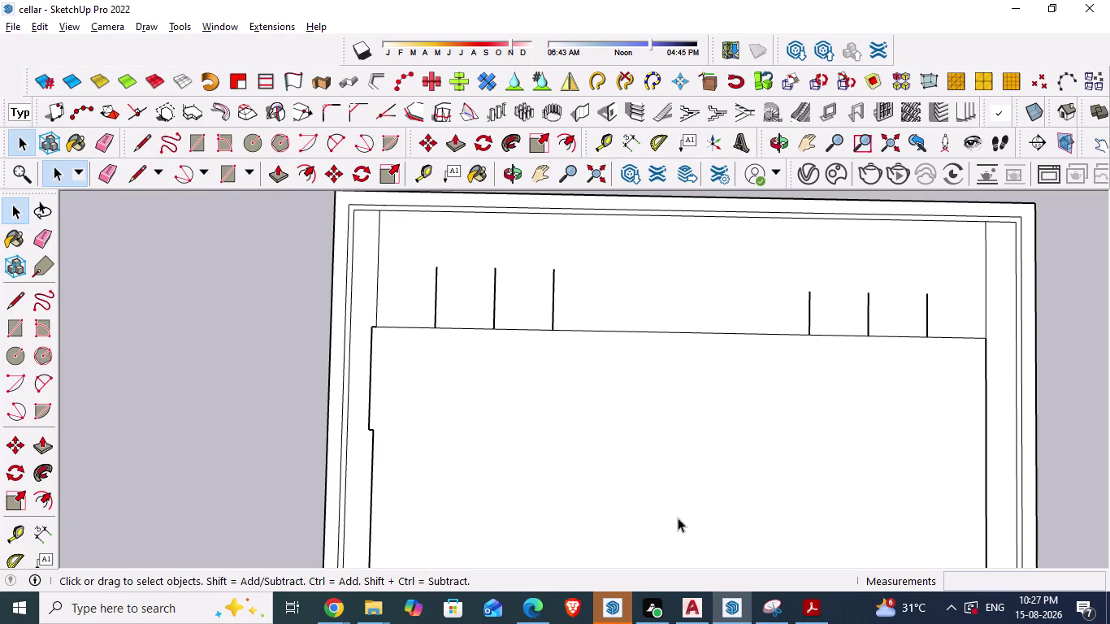
Switch to the AutoCAD window and zoom in on the parking plan.
key(alt+Tab)
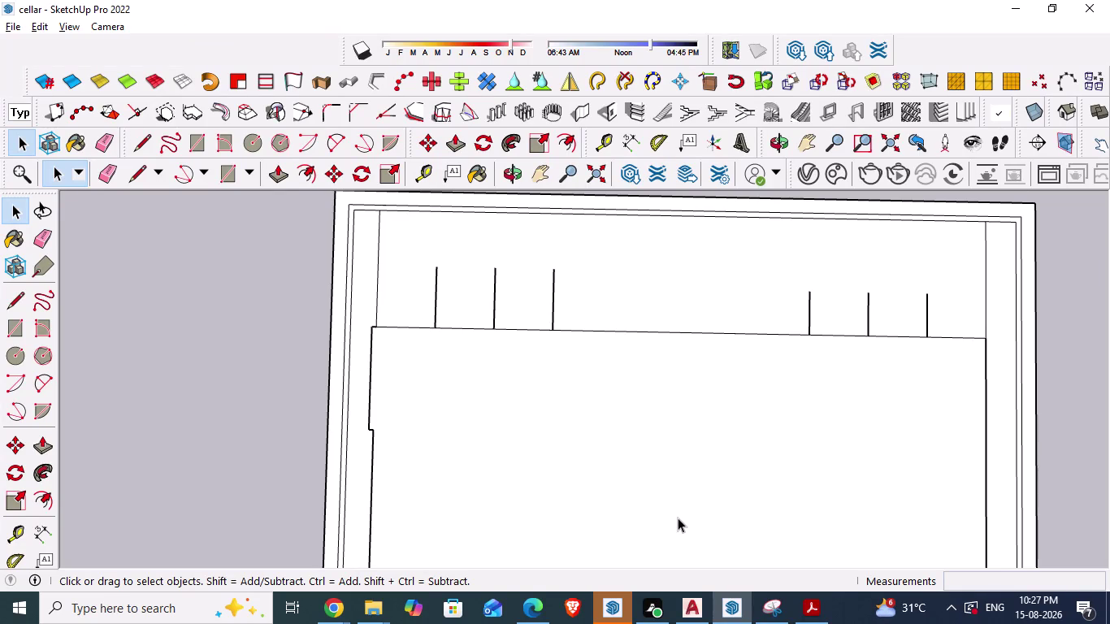
scroll(up, 3)
scroll(up, 3)
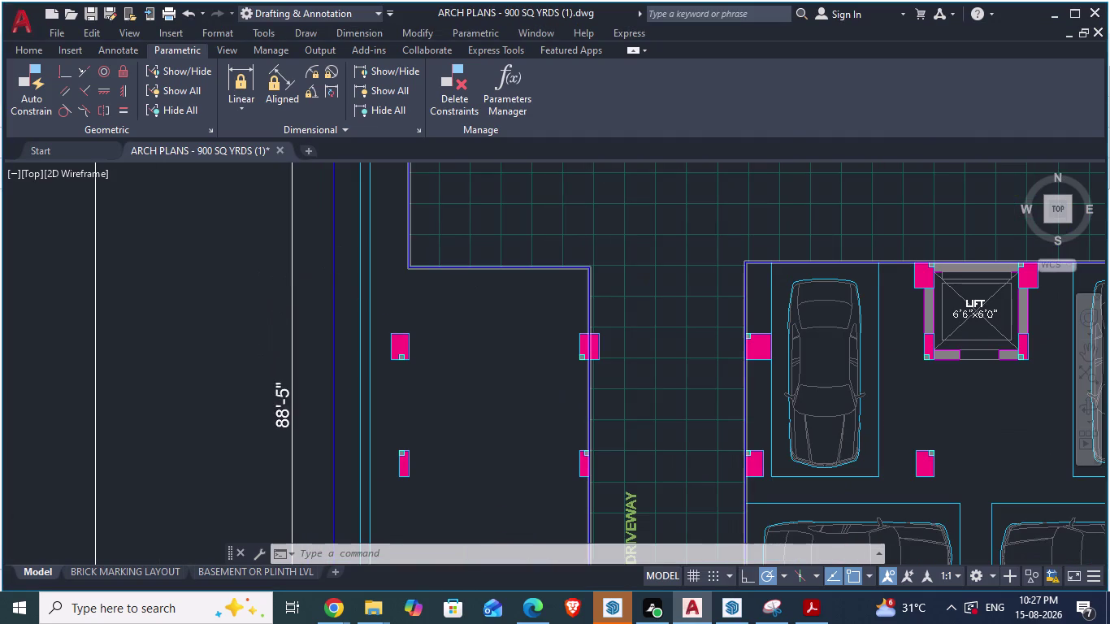
Measure the short horizontal wall edge from the inner wall corner with DA, then return to SketchUp.
text(da)
key(Return)
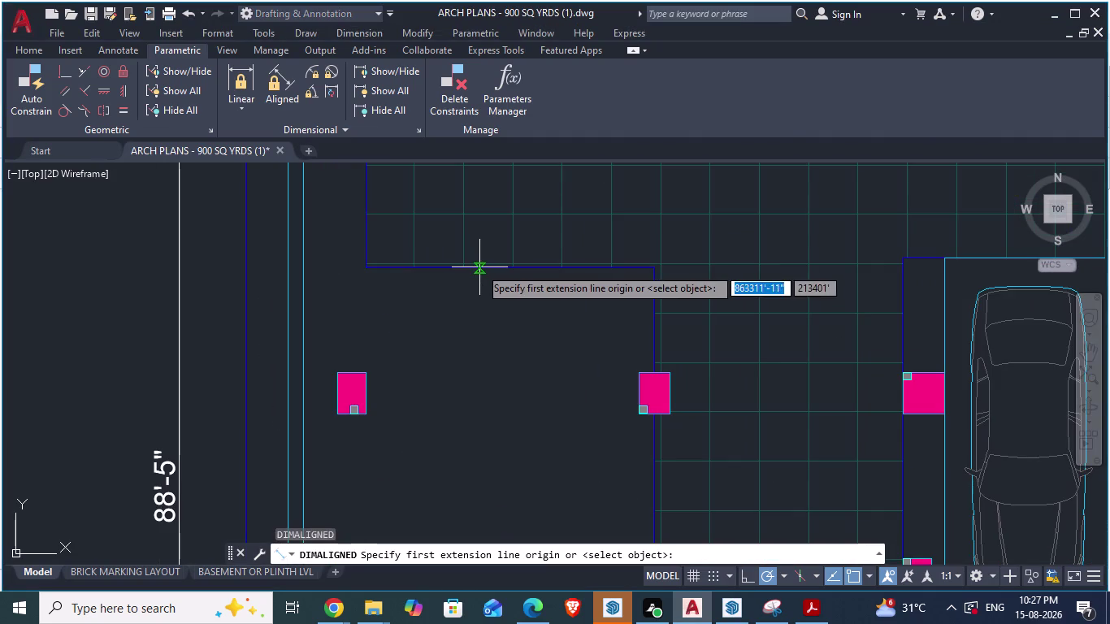
click(370, 271)
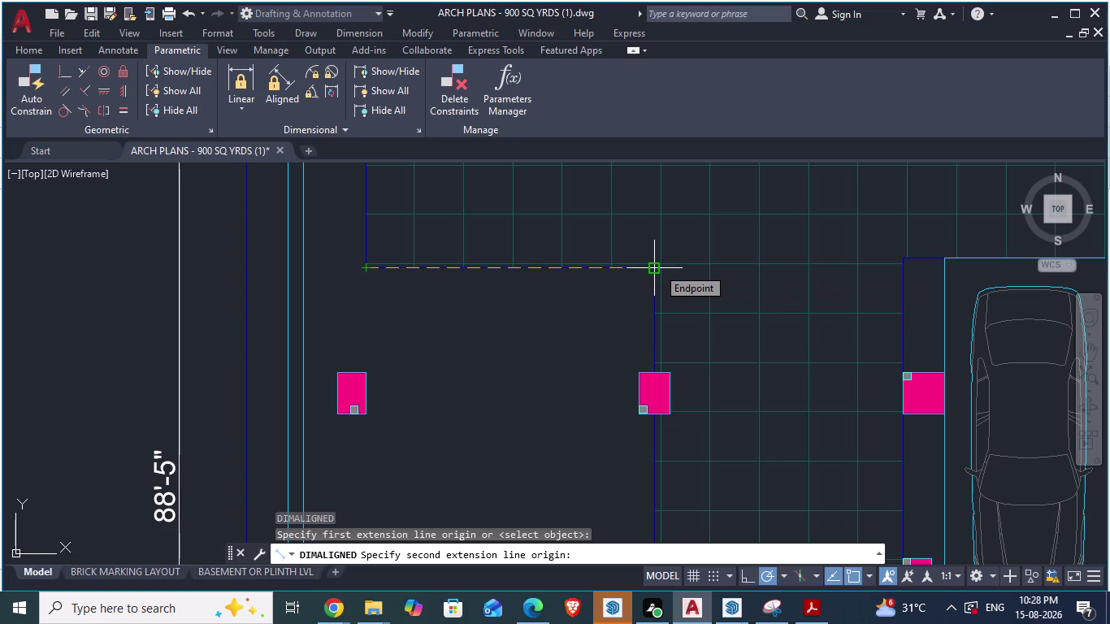
key(alt+Tab)
scroll(up, 3)
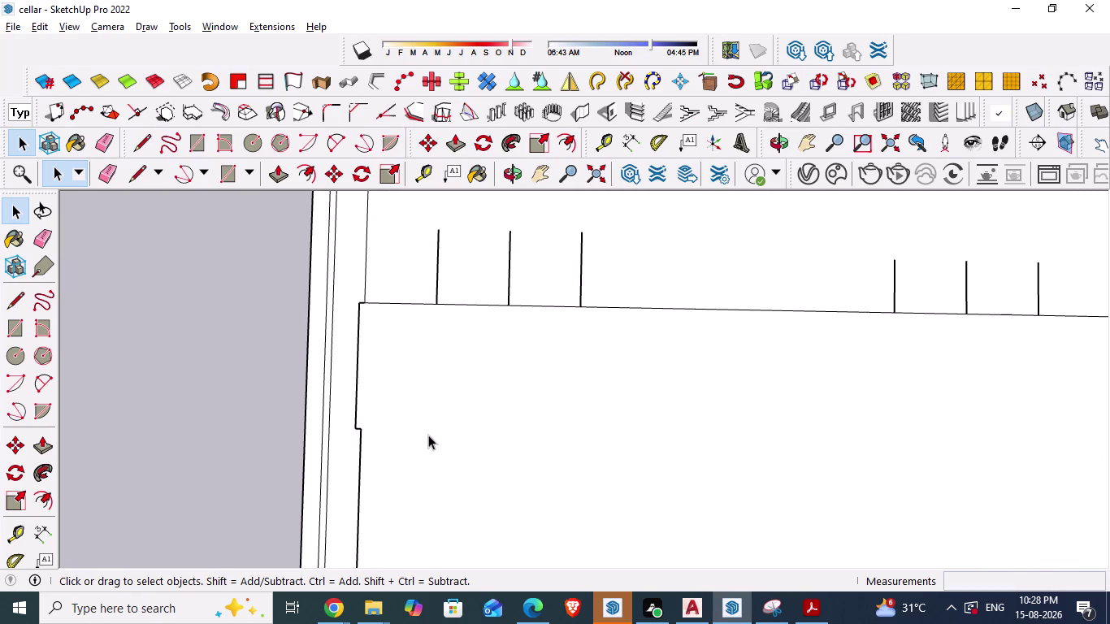
Draw a 13'11.5" inner wall line starting at the left notch corner.
key(l)
key(Return)
scroll(up, 3)
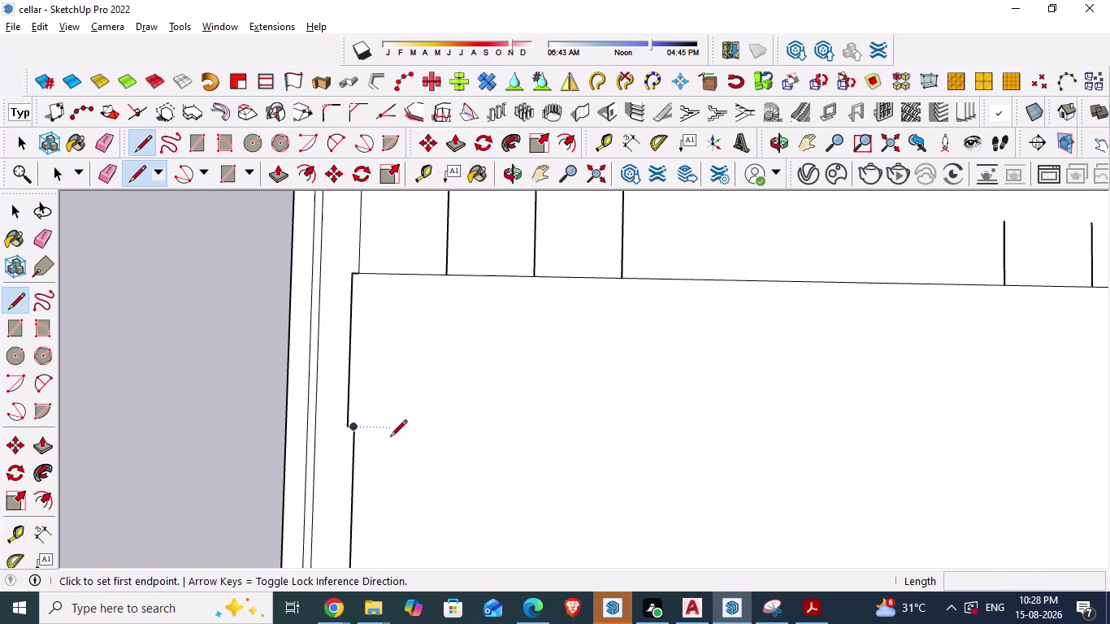
scroll(up, 3)
scroll(up, 3)
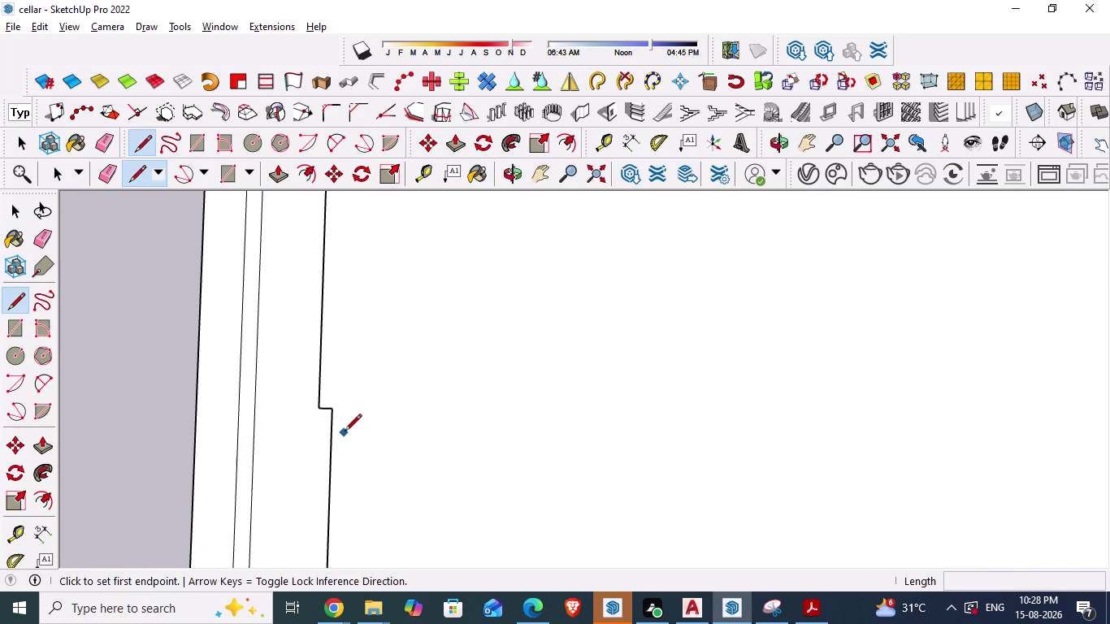
key(Escape)
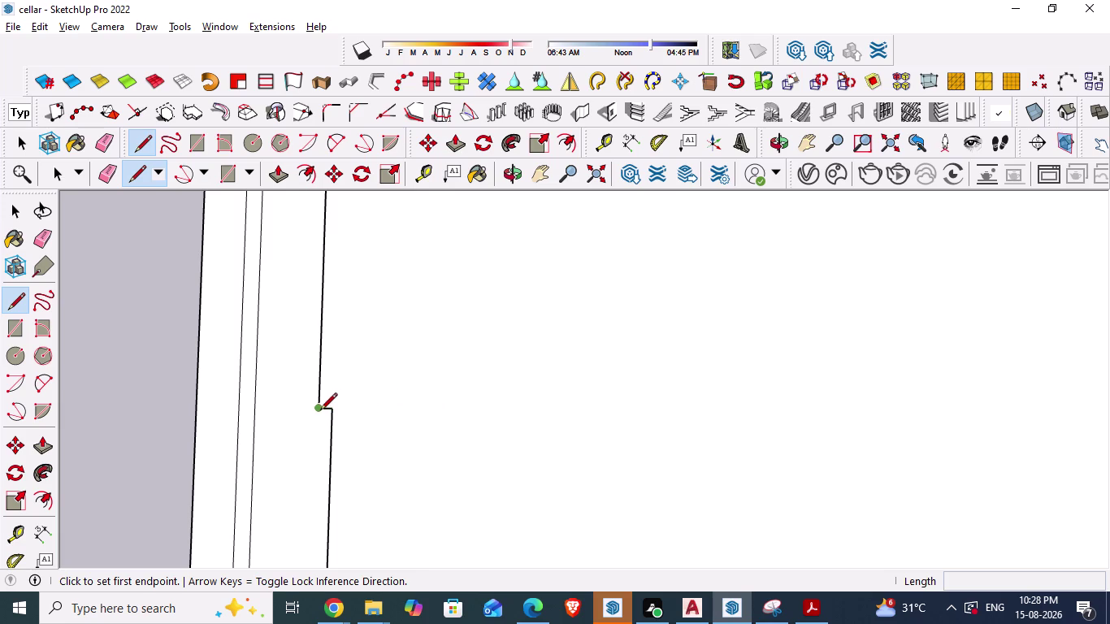
click(320, 411)
text(1)
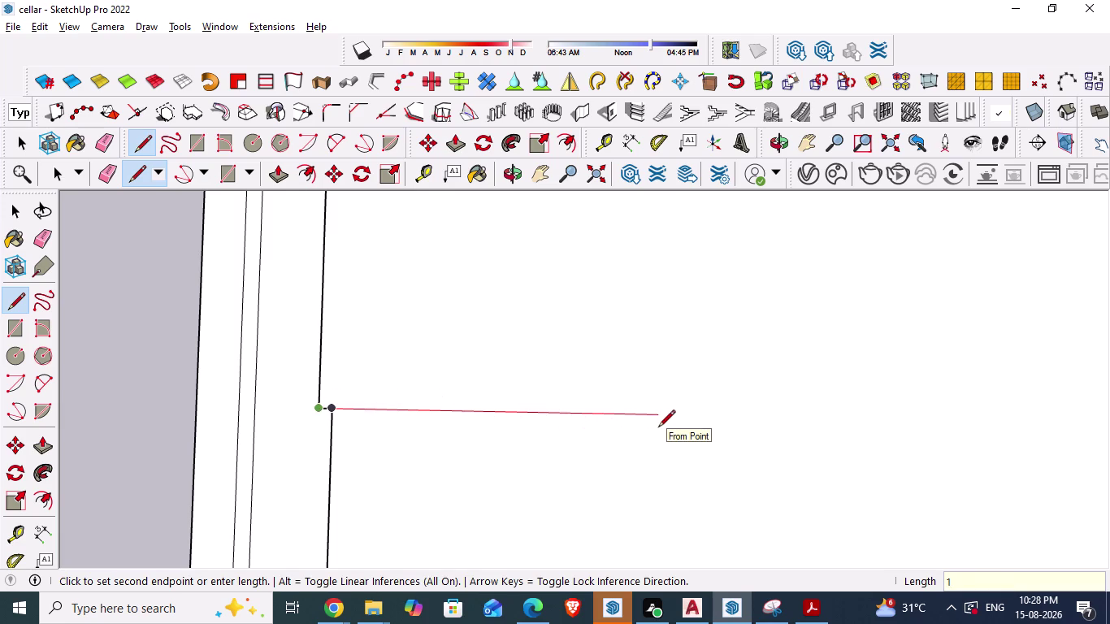
text(3')
text(11)
text(.5")
key(Return)
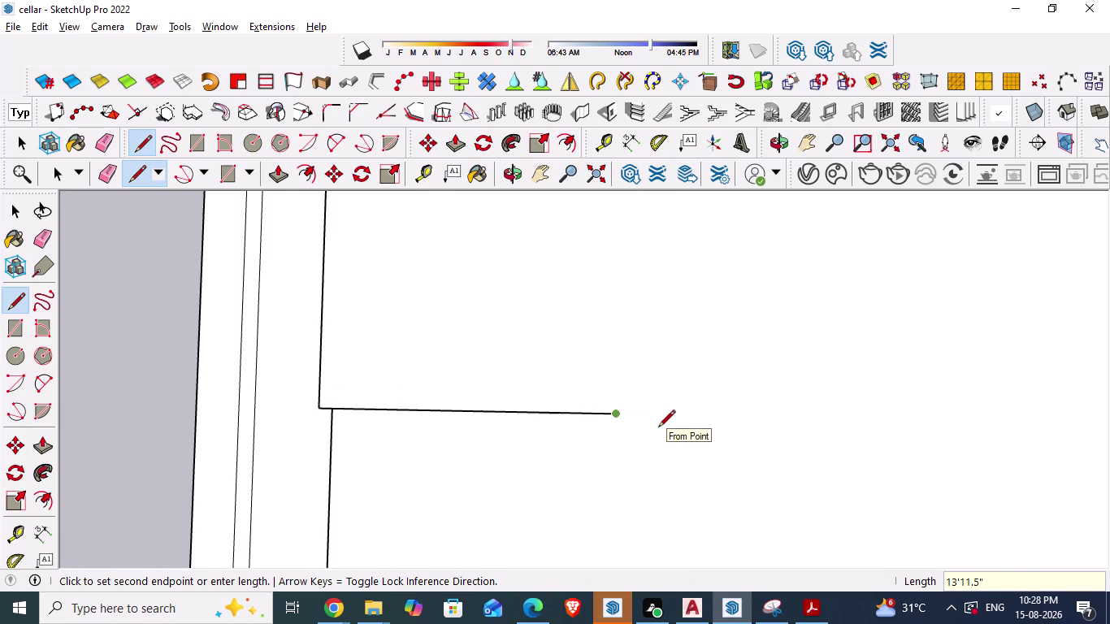
Continue the wall with a 52' line downward, then switch to AutoCAD.
scroll(down, 3)
scroll(down, 3)
scroll(down, 3)
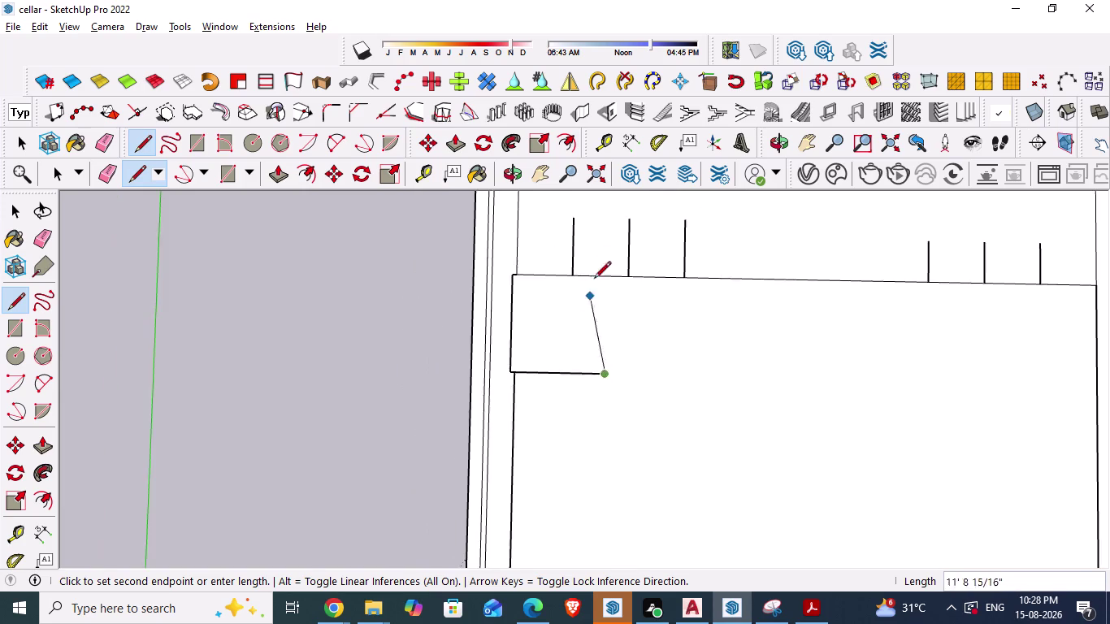
scroll(down, 3)
scroll(up, 3)
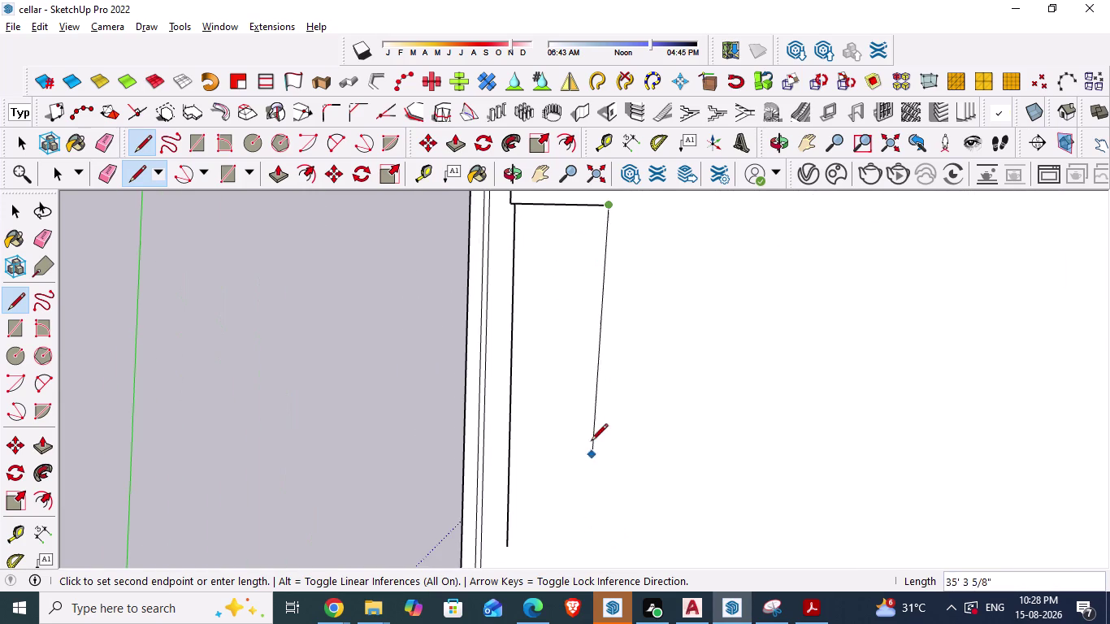
scroll(down, 3)
click(594, 539)
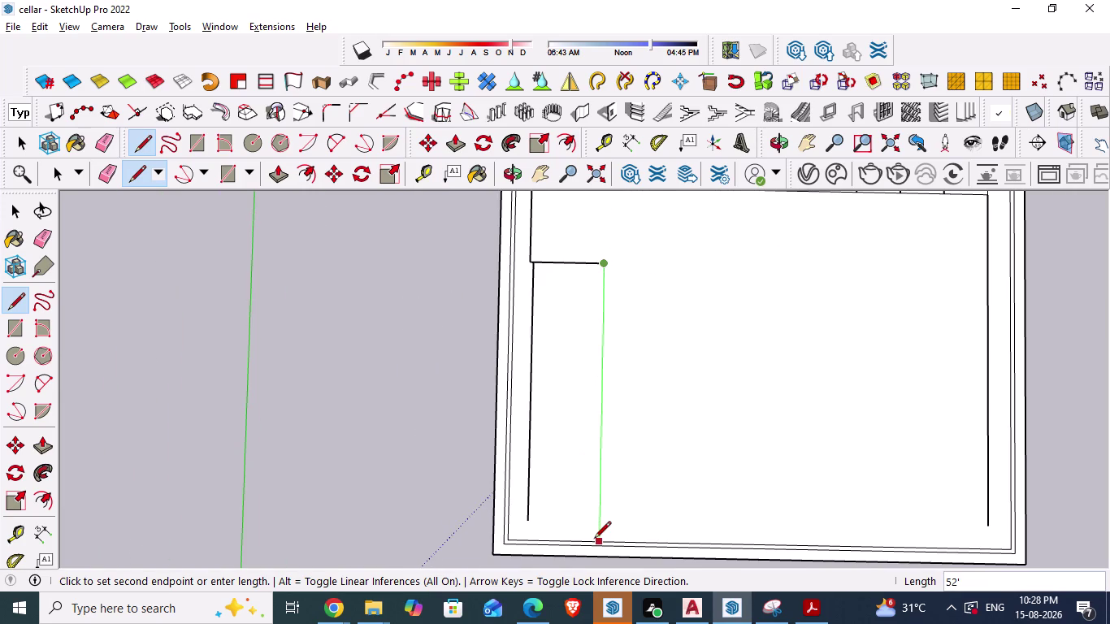
key(Escape)
scroll(down, 3)
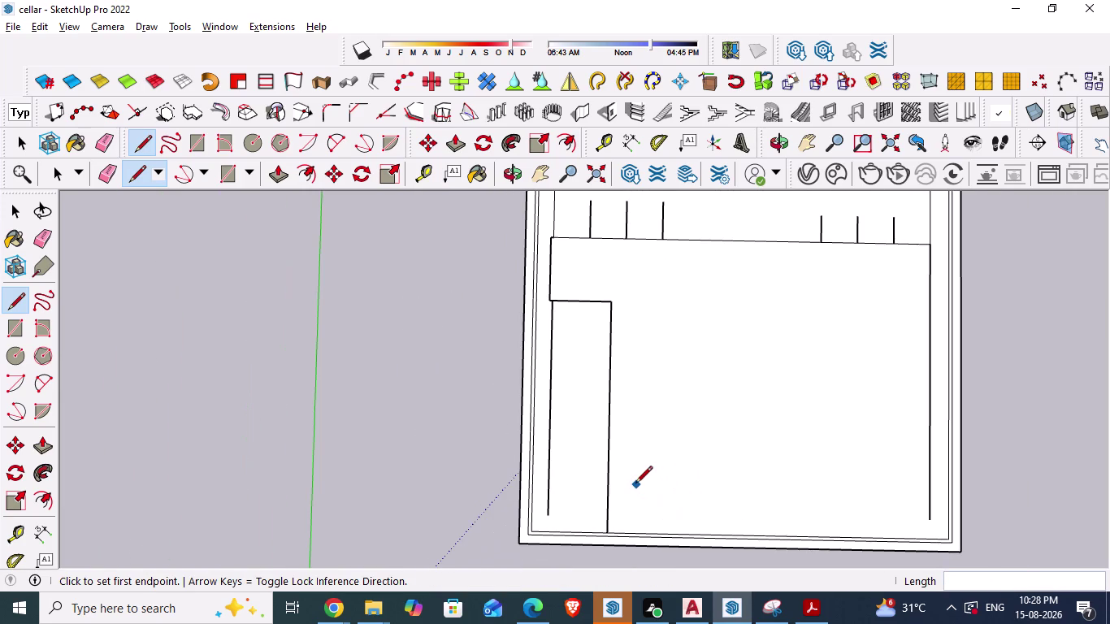
key(alt+Tab)
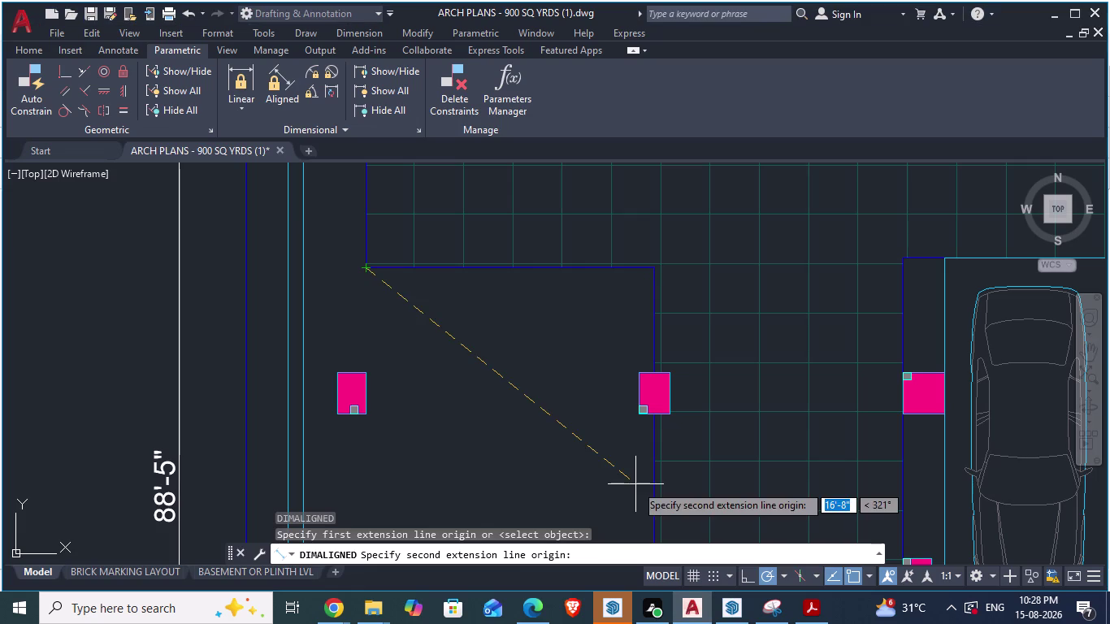
Measure the 12'-0" gap between the left and right wall lines, then return to SketchUp.
scroll(down, 3)
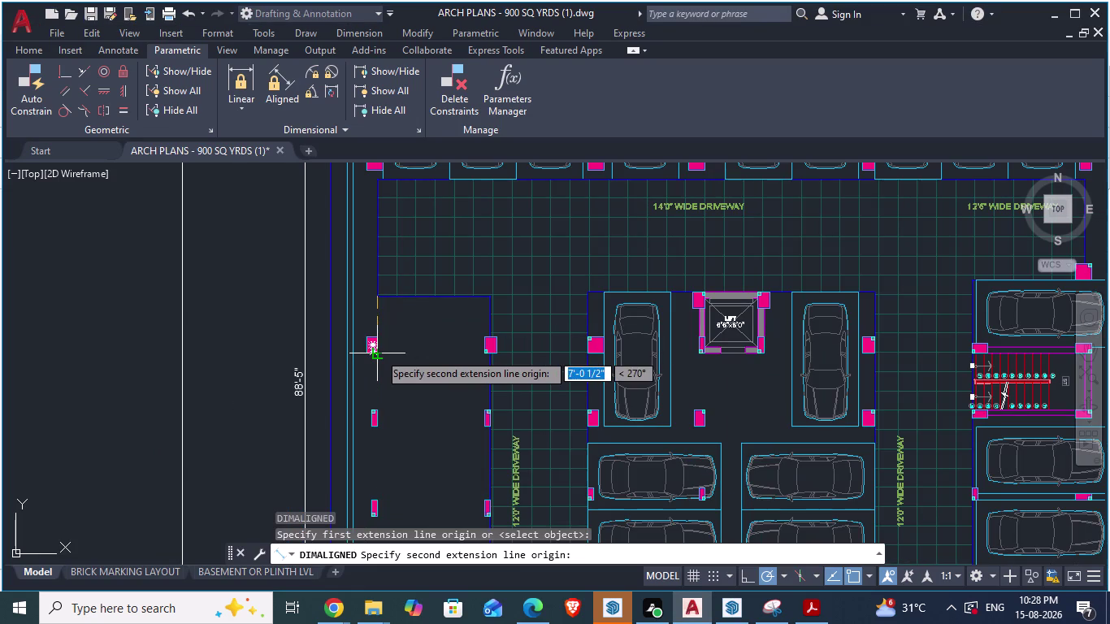
key(Escape)
scroll(up, 3)
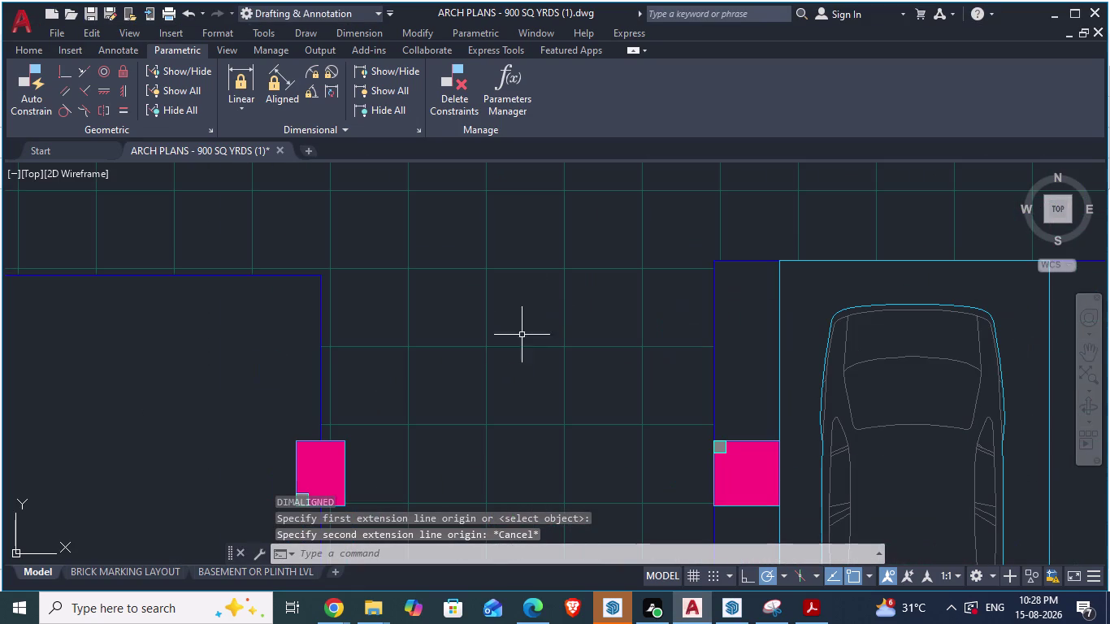
text(da)
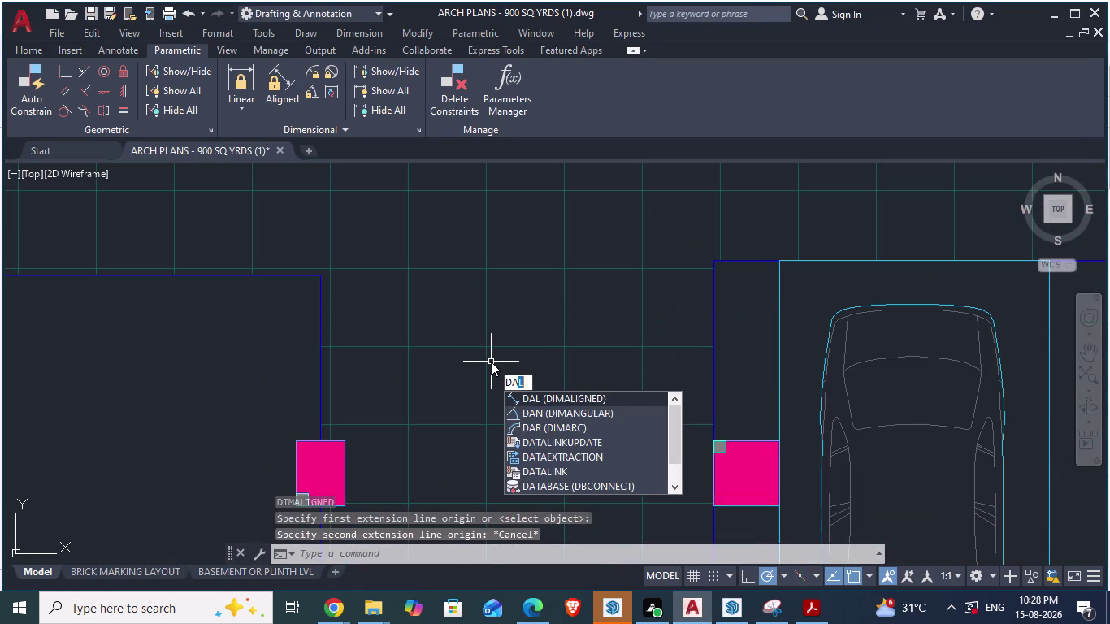
key(Return)
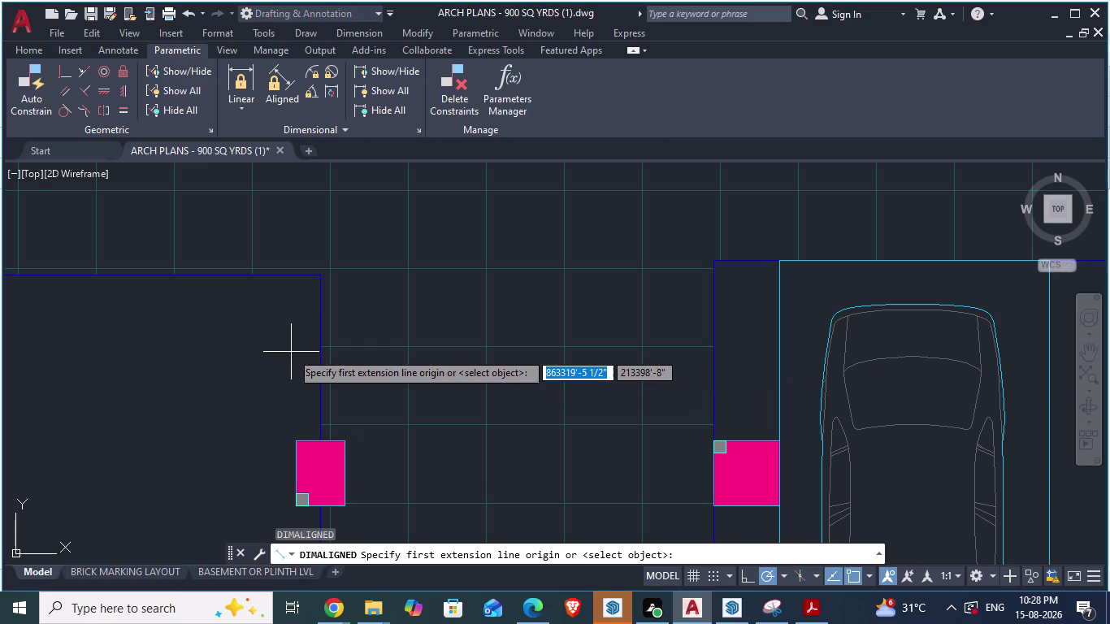
click(318, 362)
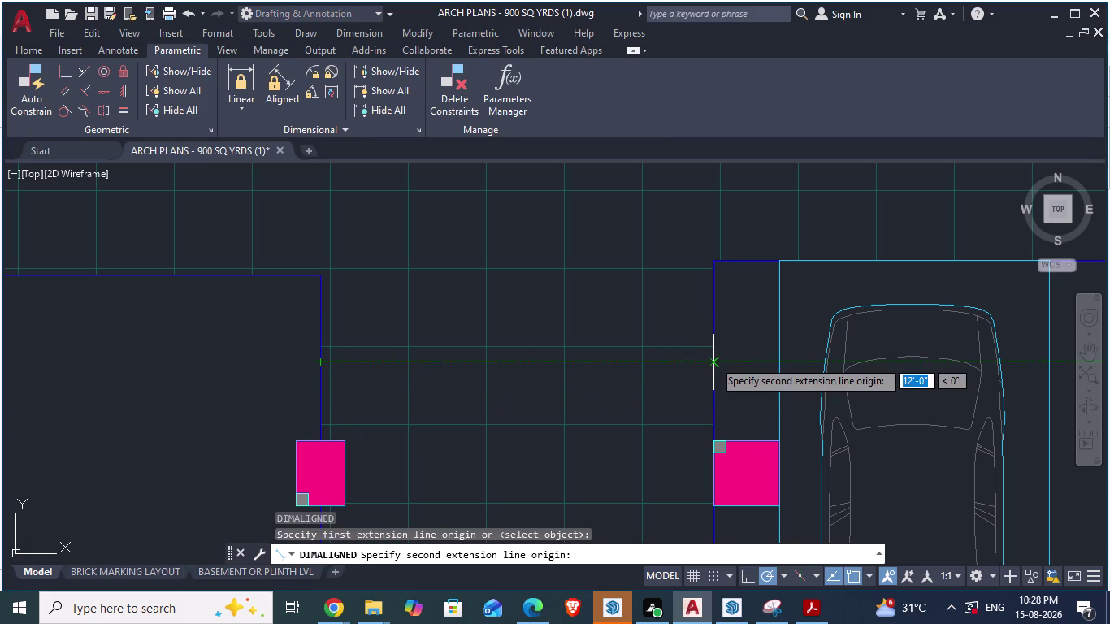
key(alt+Tab)
scroll(down, 3)
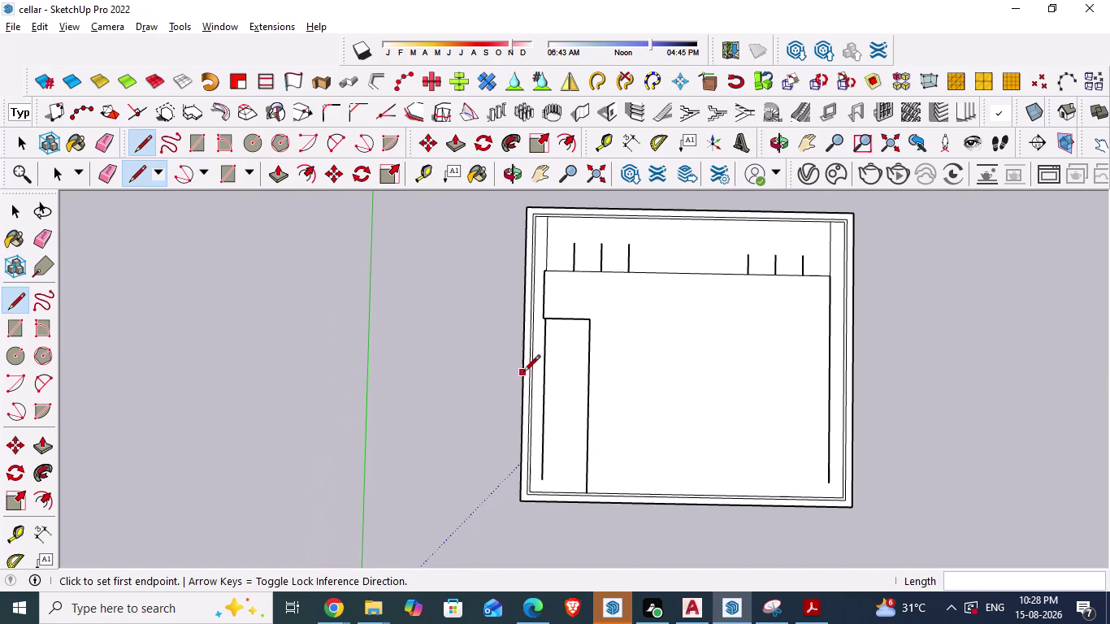
Place a vertical guide 12' from the inner wall line with Tape Measure.
scroll(up, 3)
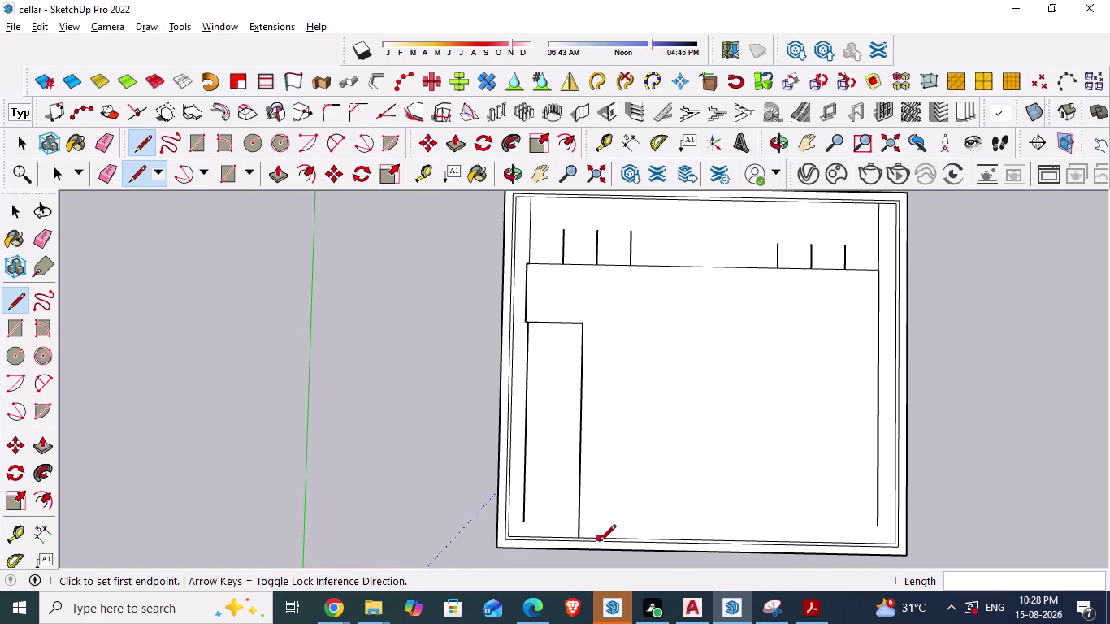
scroll(up, 3)
scroll(down, 3)
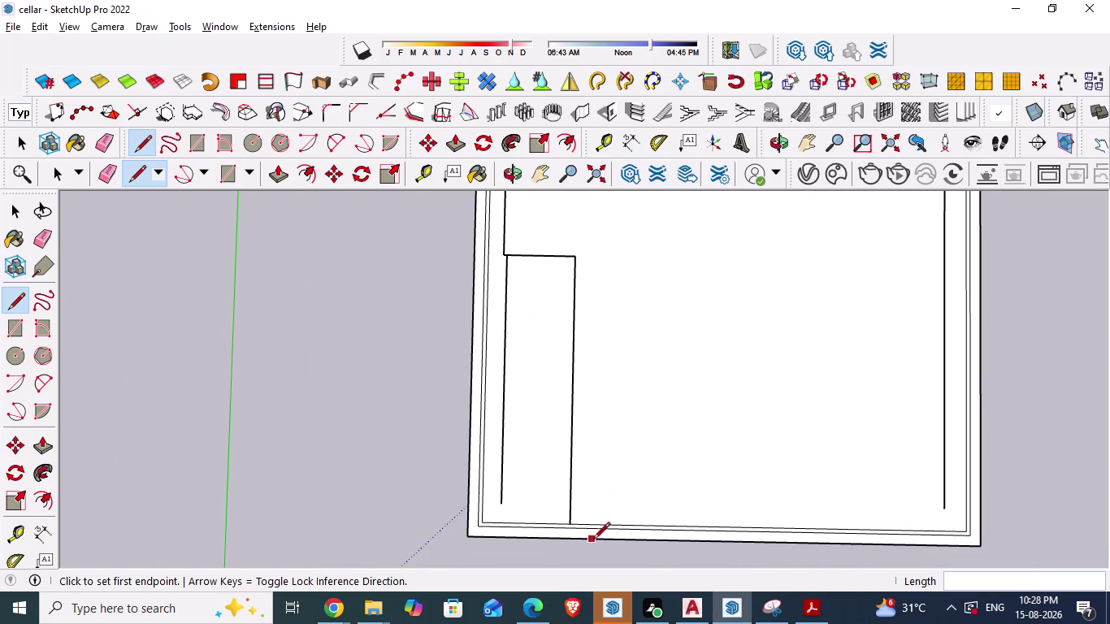
scroll(up, 3)
scroll(up, 3)
key(Escape)
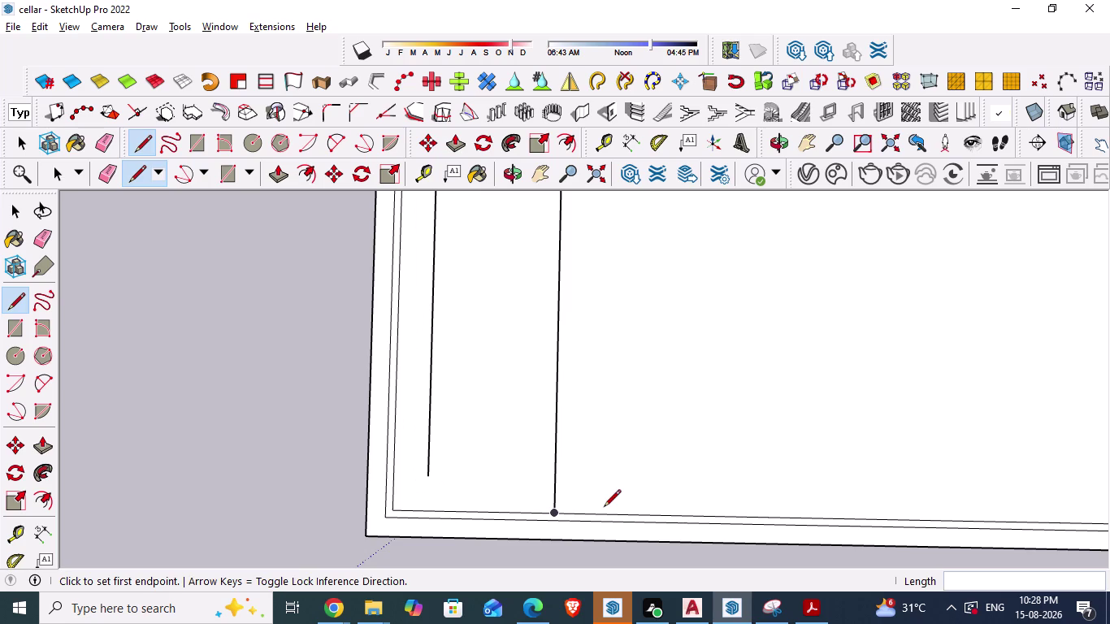
key(t)
click(556, 396)
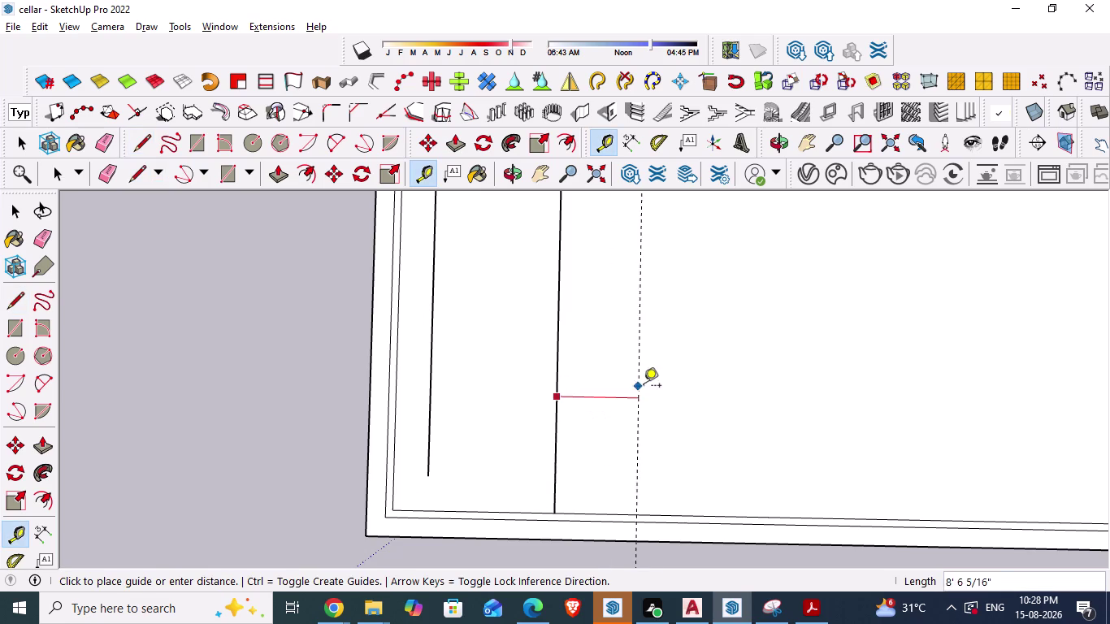
text(12')
key(Return)
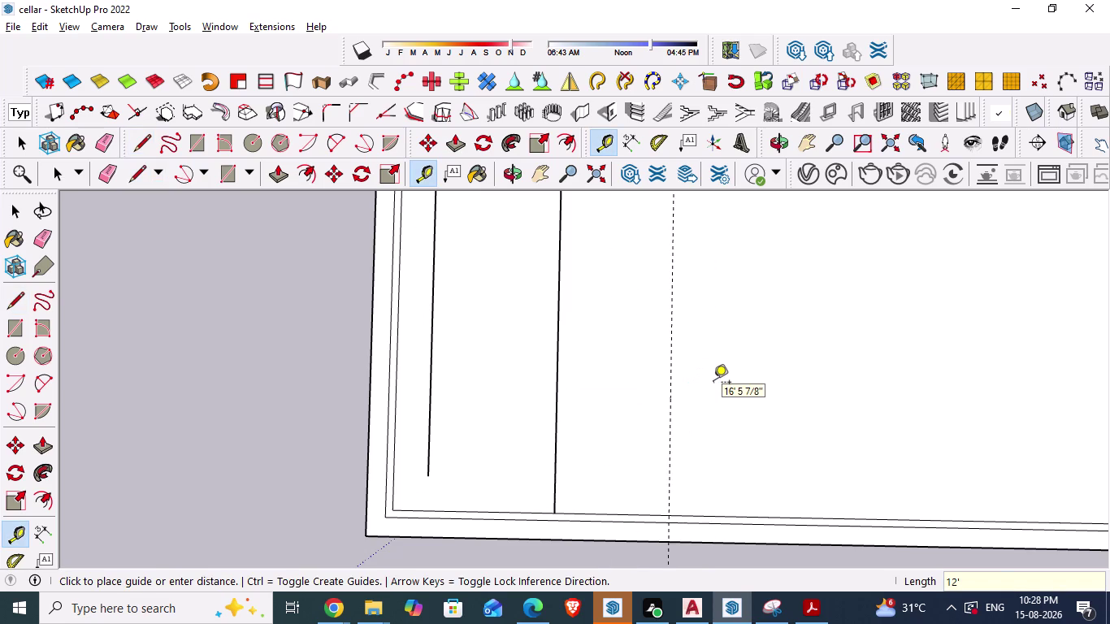
scroll(down, 3)
scroll(down, 3)
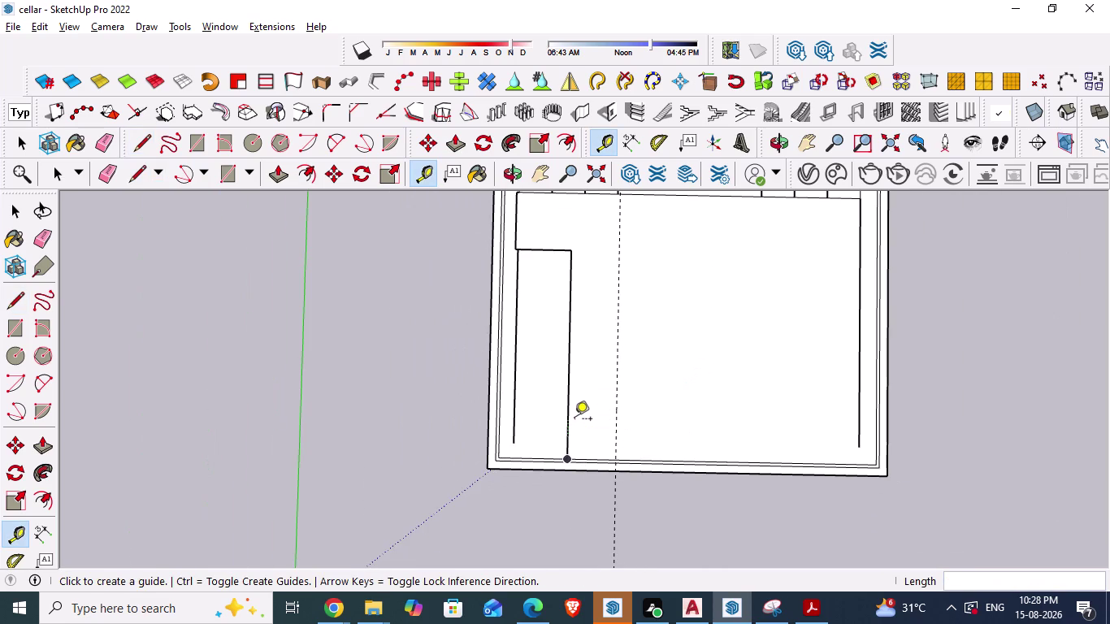
Cancel the unfinished AutoCAD measurement and return to the SketchUp model.
key(alt+Tab)
scroll(down, 3)
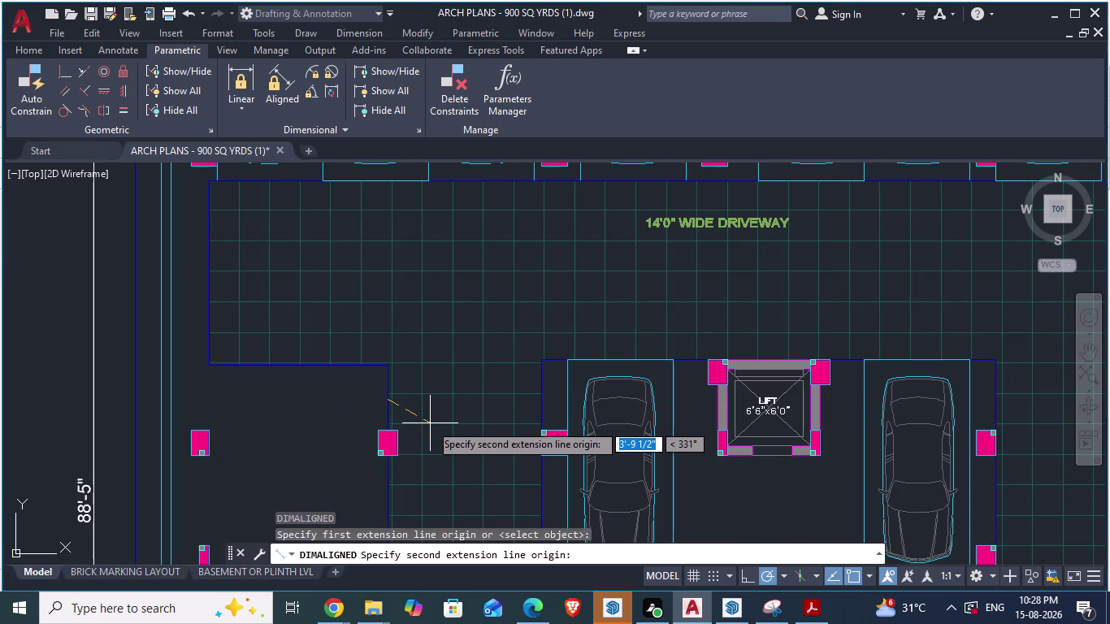
key(Escape)
scroll(down, 3)
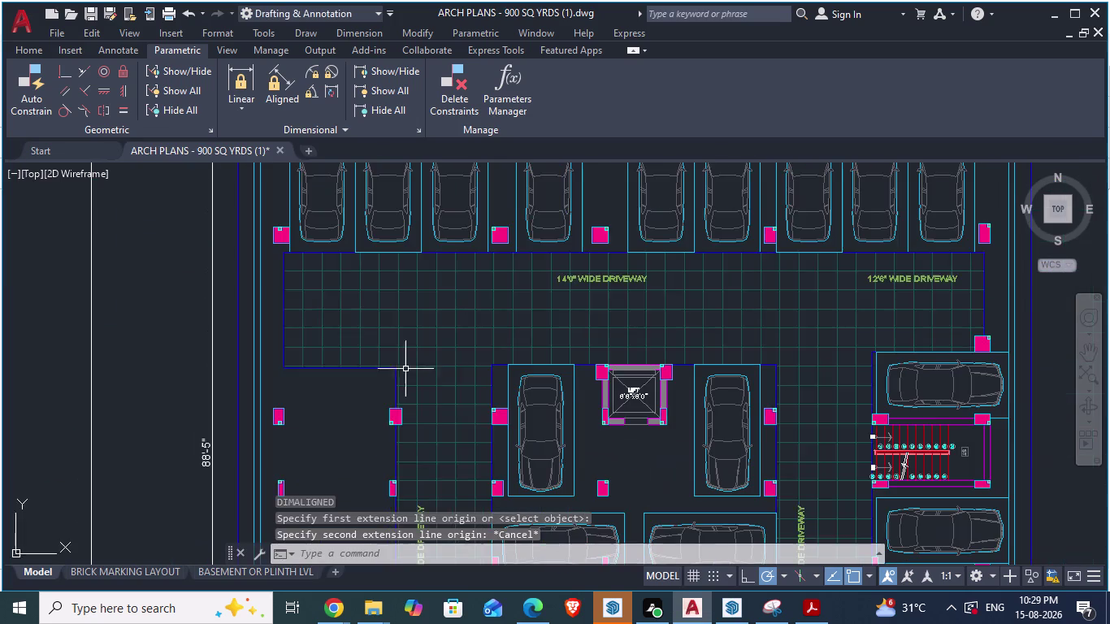
scroll(down, 3)
key(alt+Tab)
scroll(down, 3)
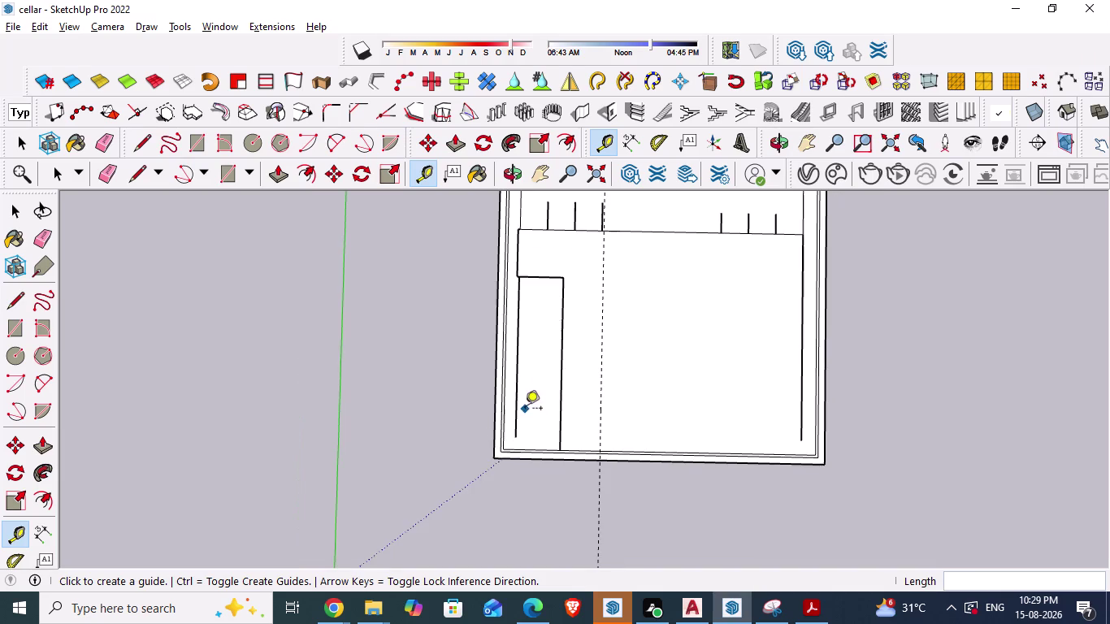
Place a horizontal guide through the inner wall's top corner, then switch to AutoCAD.
scroll(up, 3)
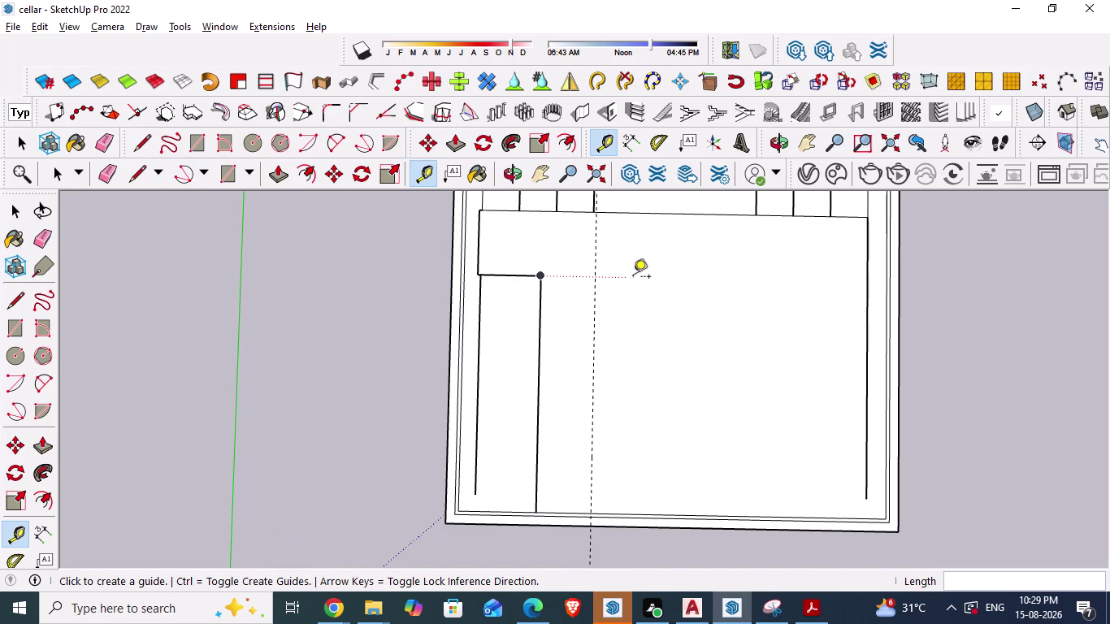
click(872, 278)
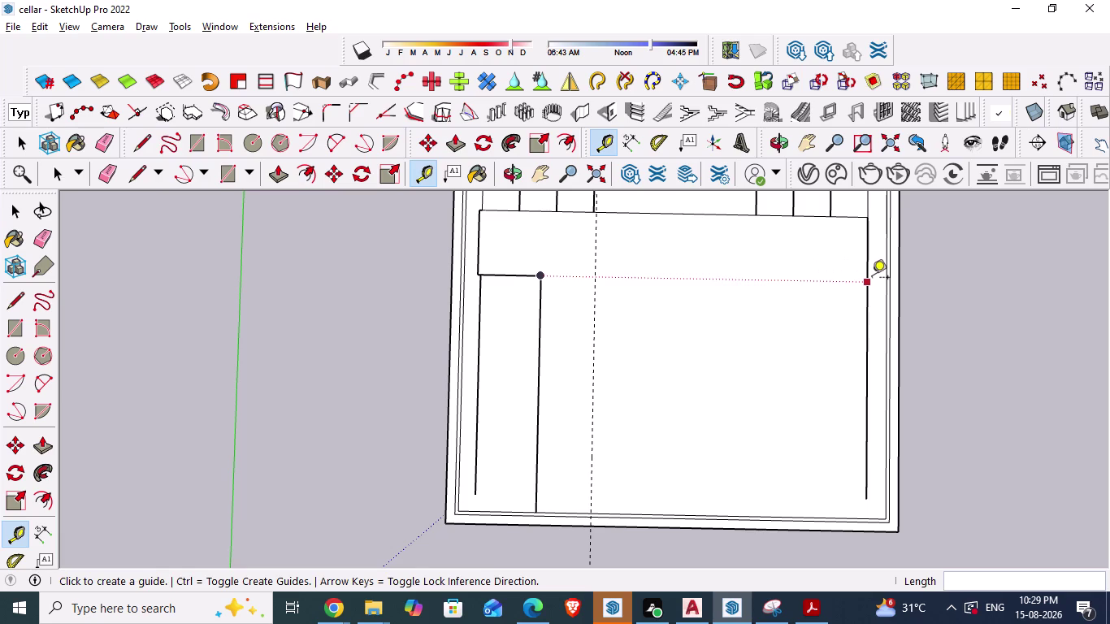
click(541, 283)
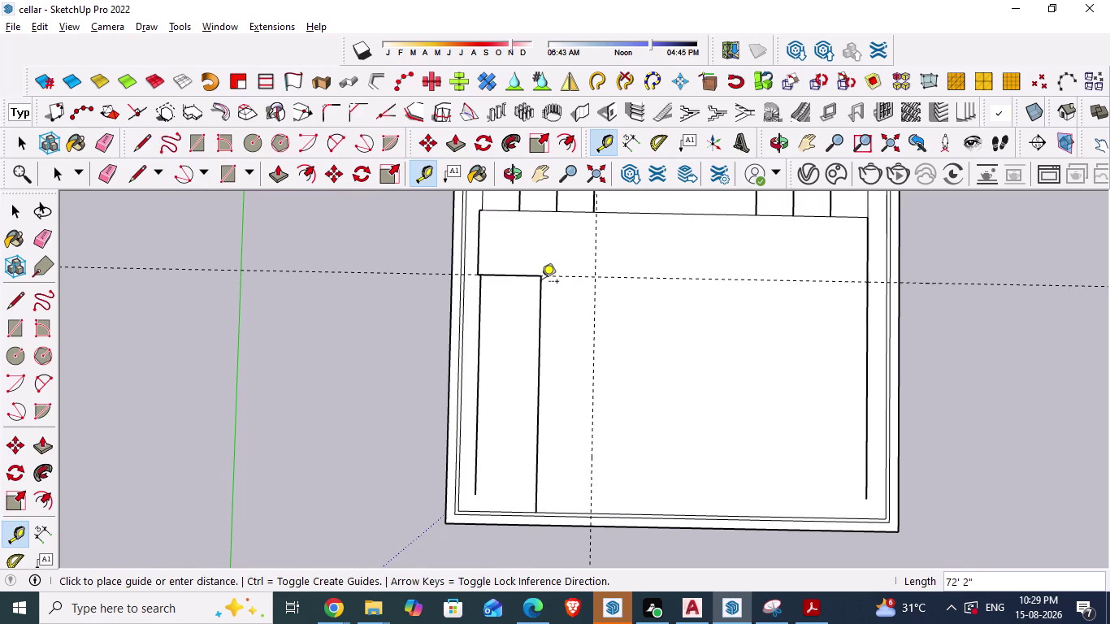
key(Escape)
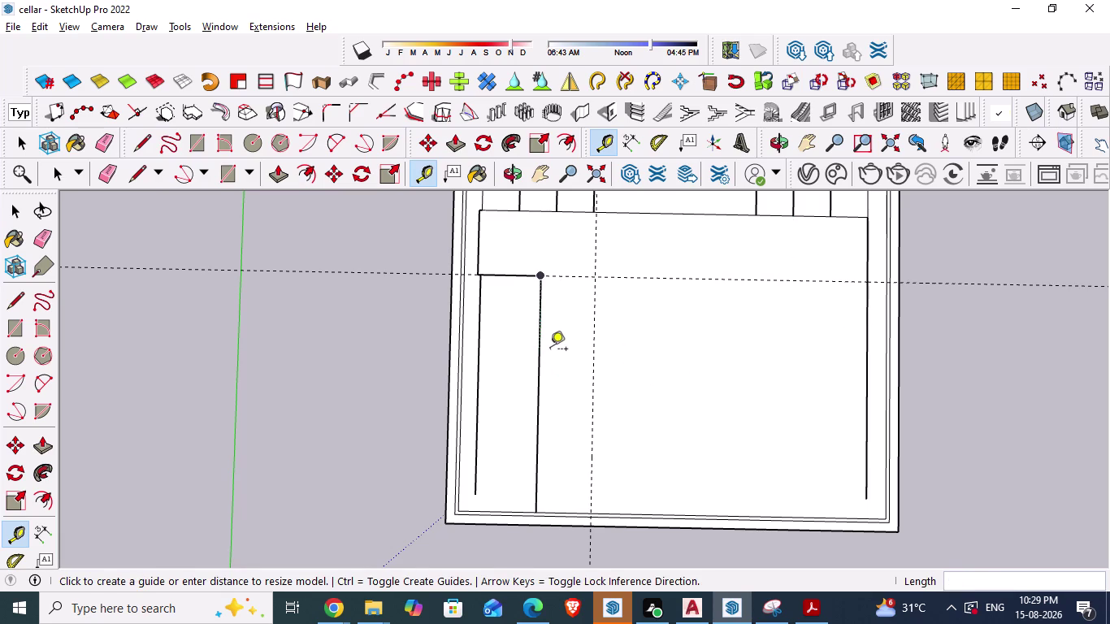
key(alt+Tab)
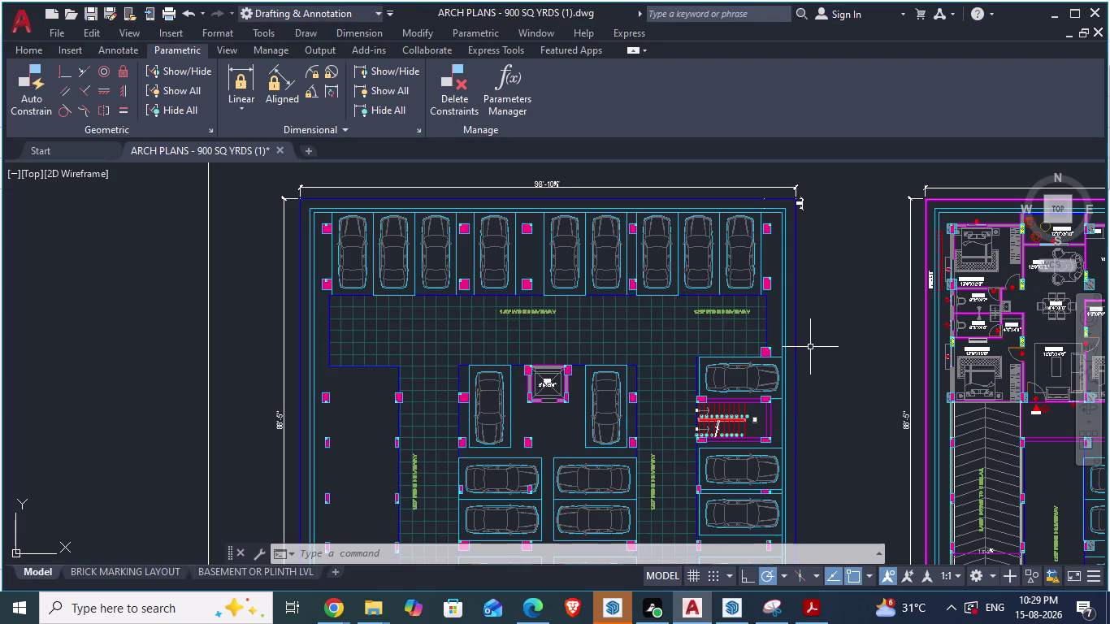
Start a DA aligned measurement at the bay edge beside the lift, then return to SketchUp.
scroll(up, 3)
text(da)
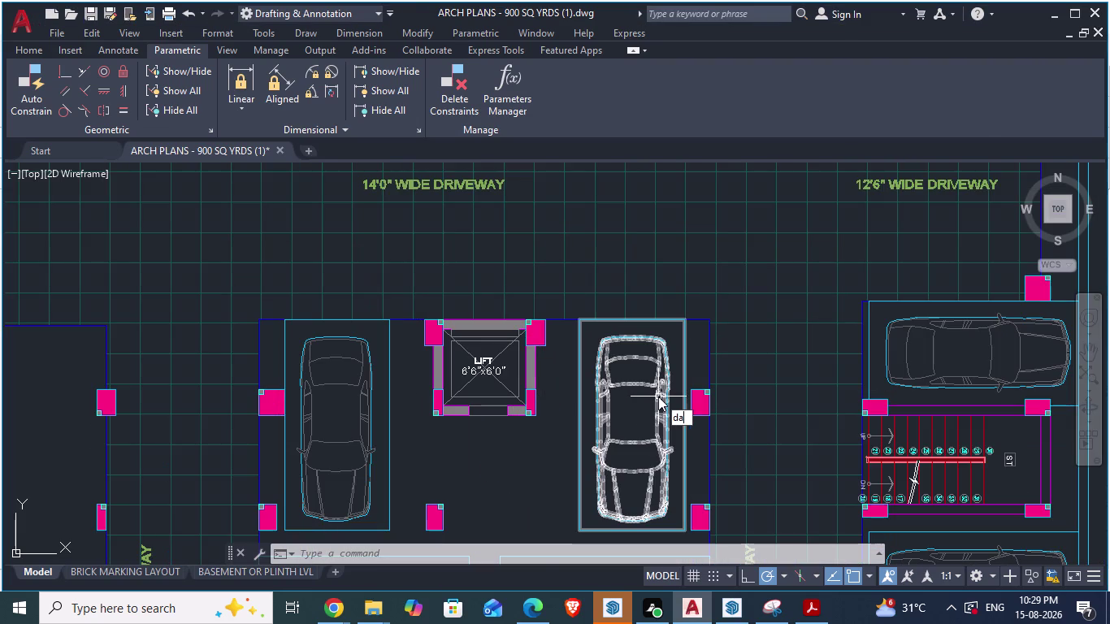
key(Return)
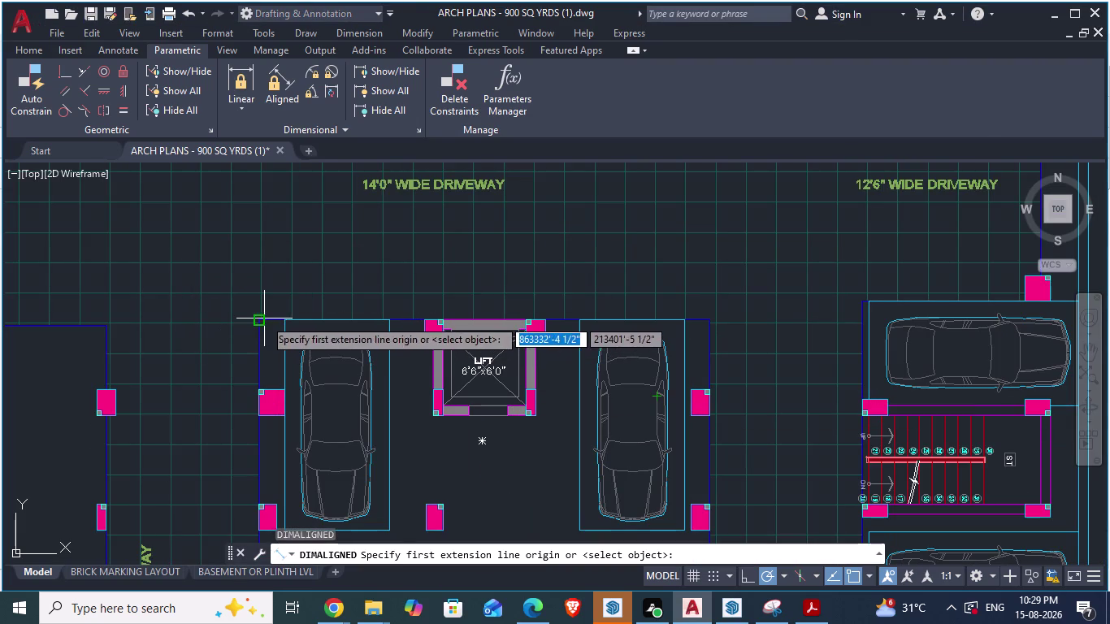
click(264, 319)
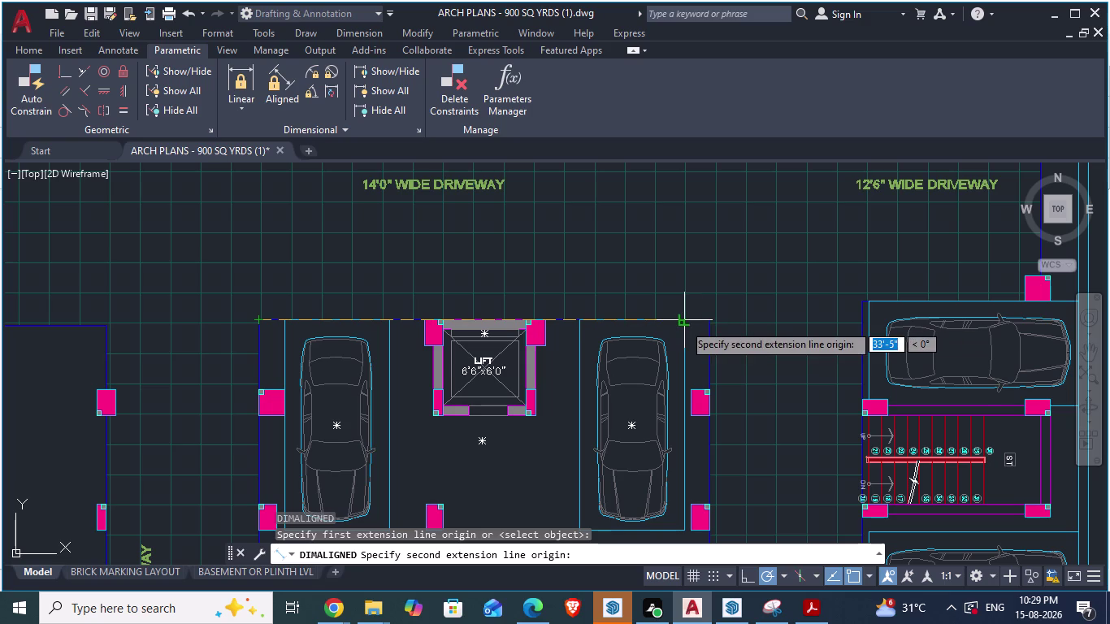
scroll(up, 3)
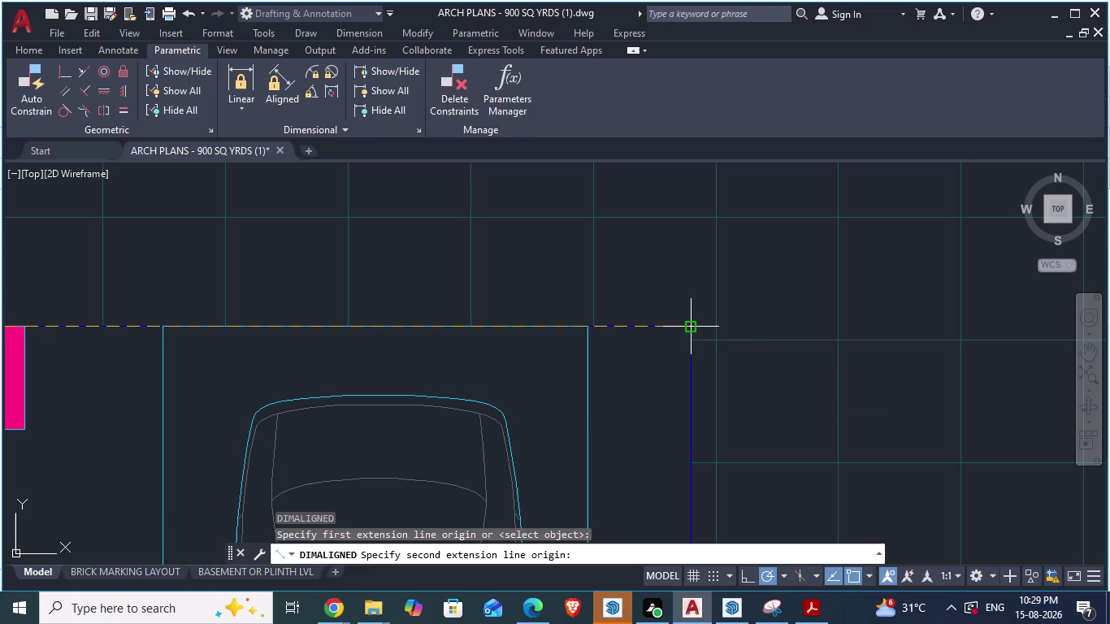
key(alt+Tab)
scroll(up, 3)
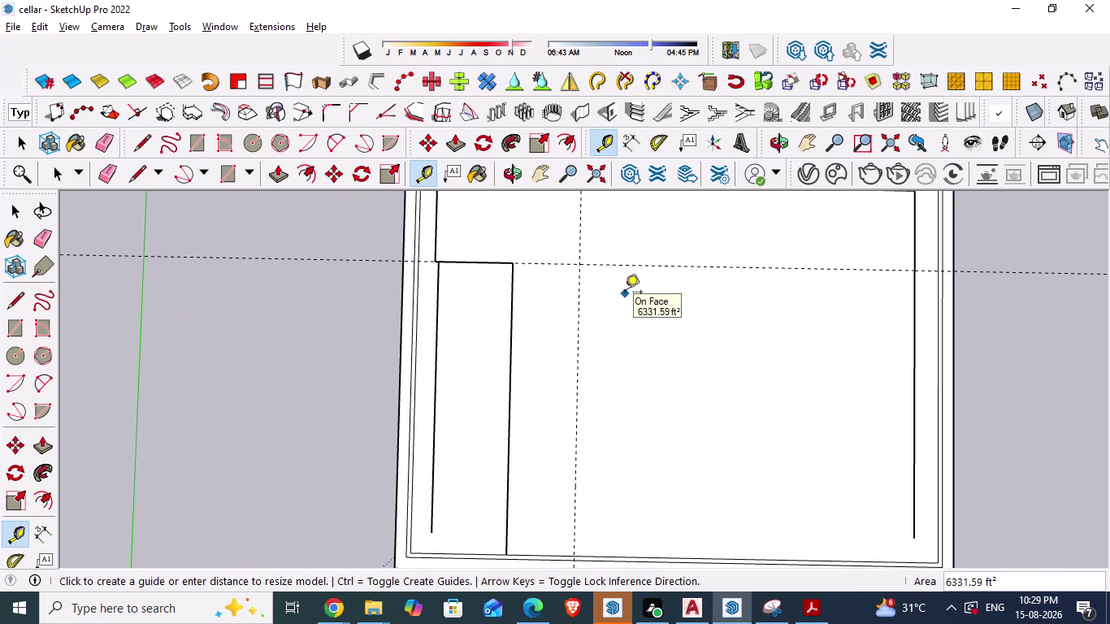
Start a wall line at the guide crossing and check its length in AutoCAD.
key(space)
text(l)
key(Return)
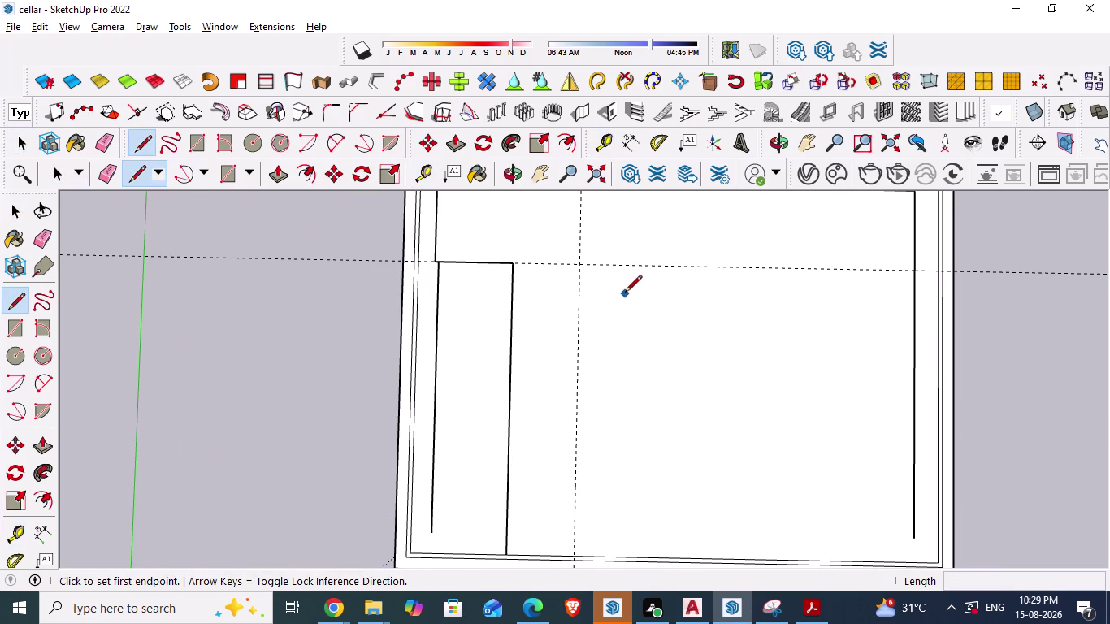
click(582, 264)
text(35)
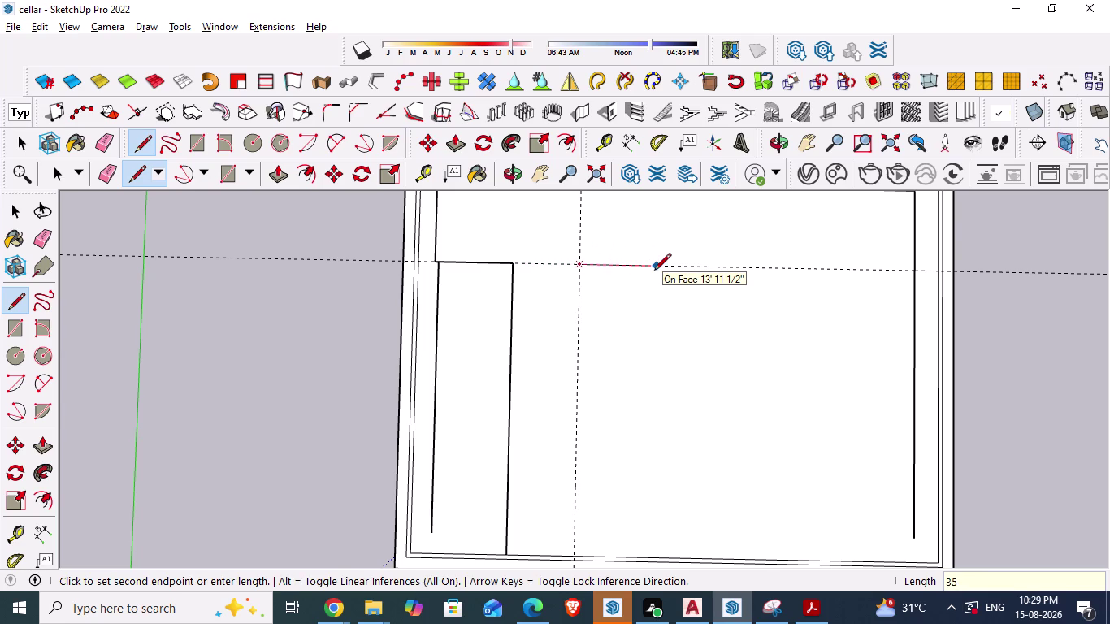
text(')
key(alt+Tab)
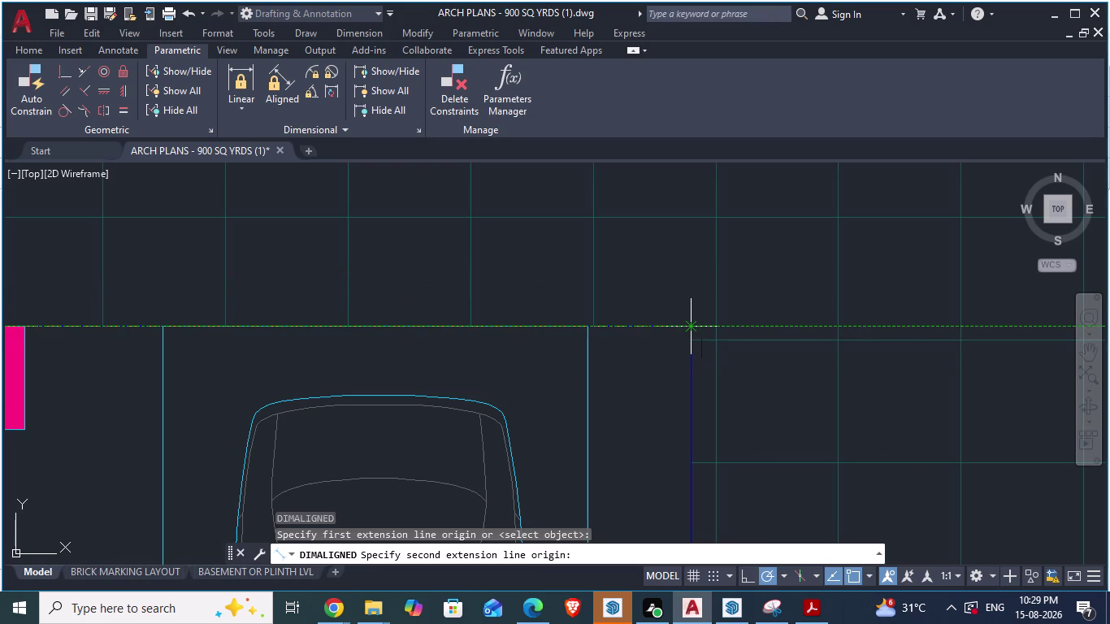
key(alt+Tab)
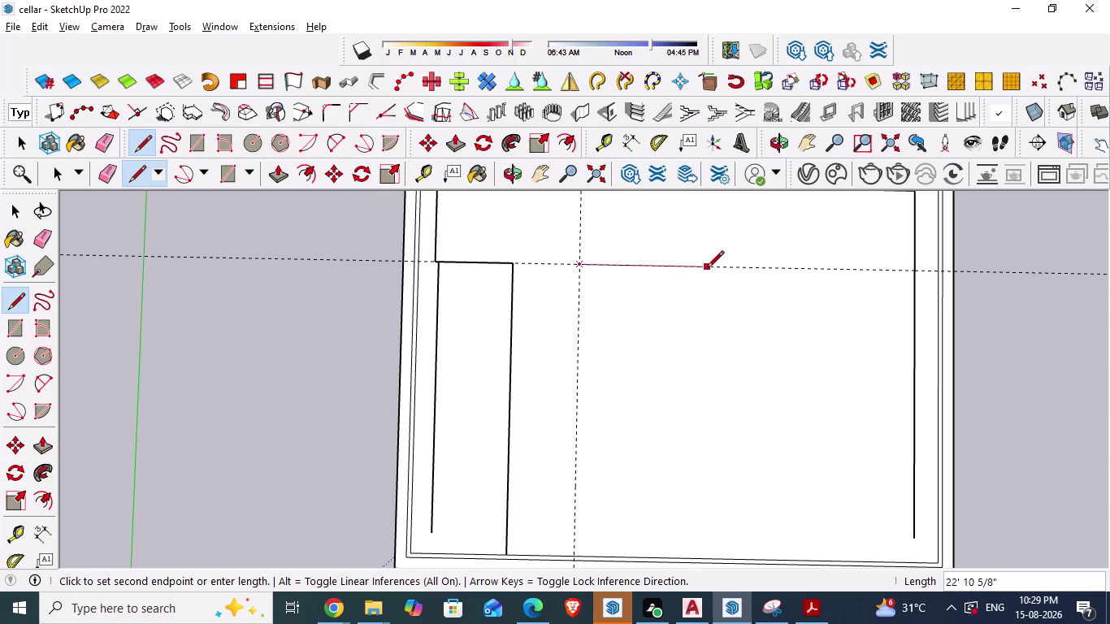
Enter 35'5.5" to finish the wall line rightward along the guide.
text(35)
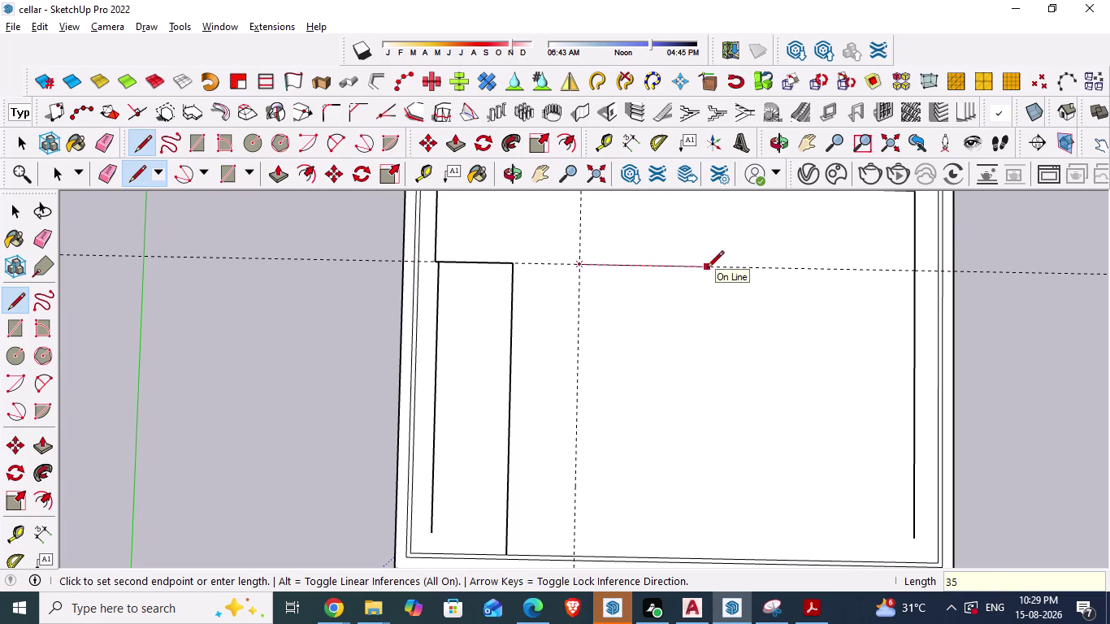
text(')
text(5.5)
text(")
key(Return)
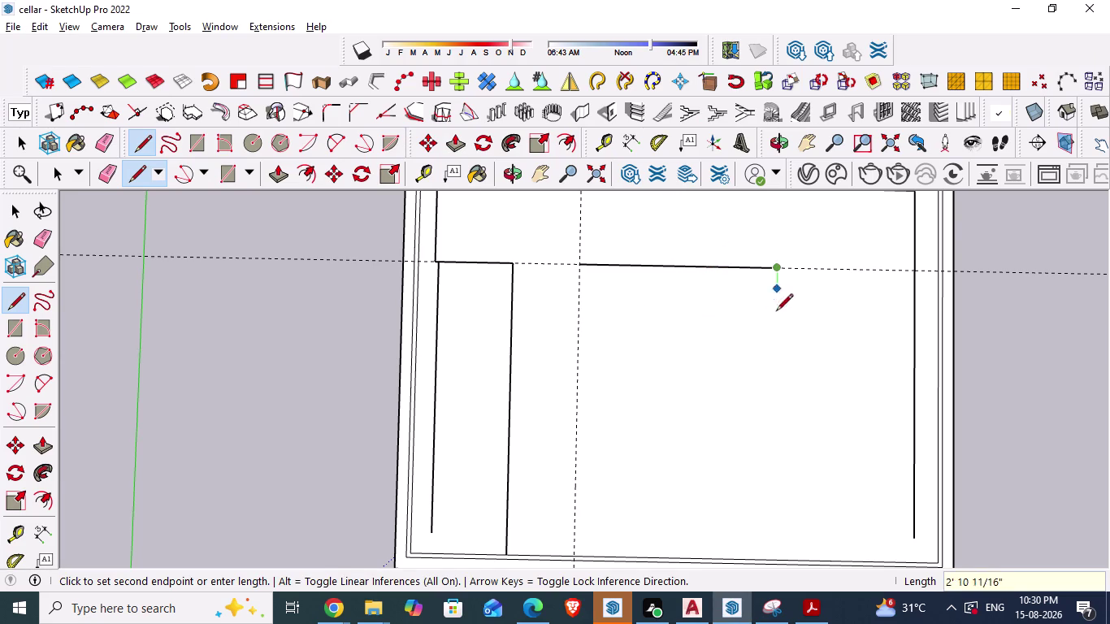
End the current wall line at the bottom floor edge.
scroll(down, 3)
scroll(up, 3)
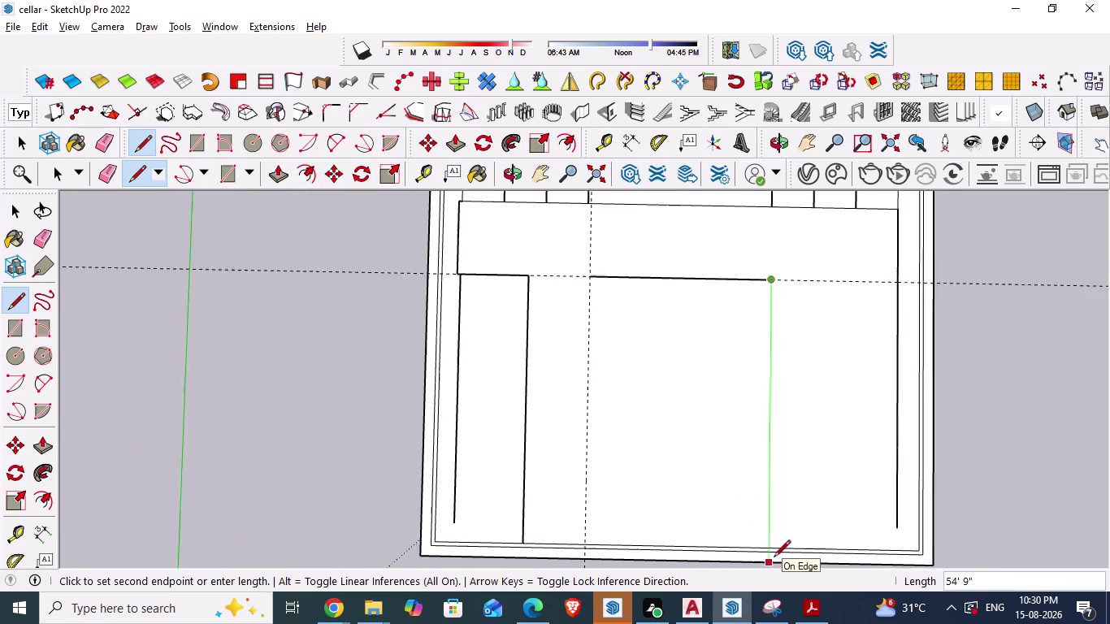
scroll(up, 3)
click(769, 545)
scroll(down, 3)
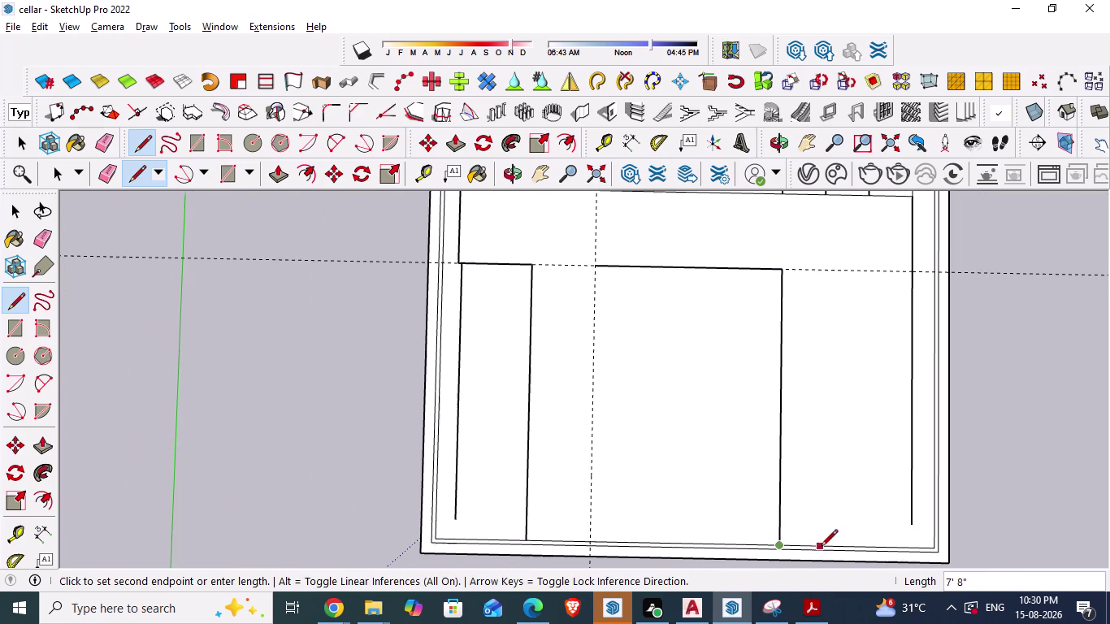
key(Escape)
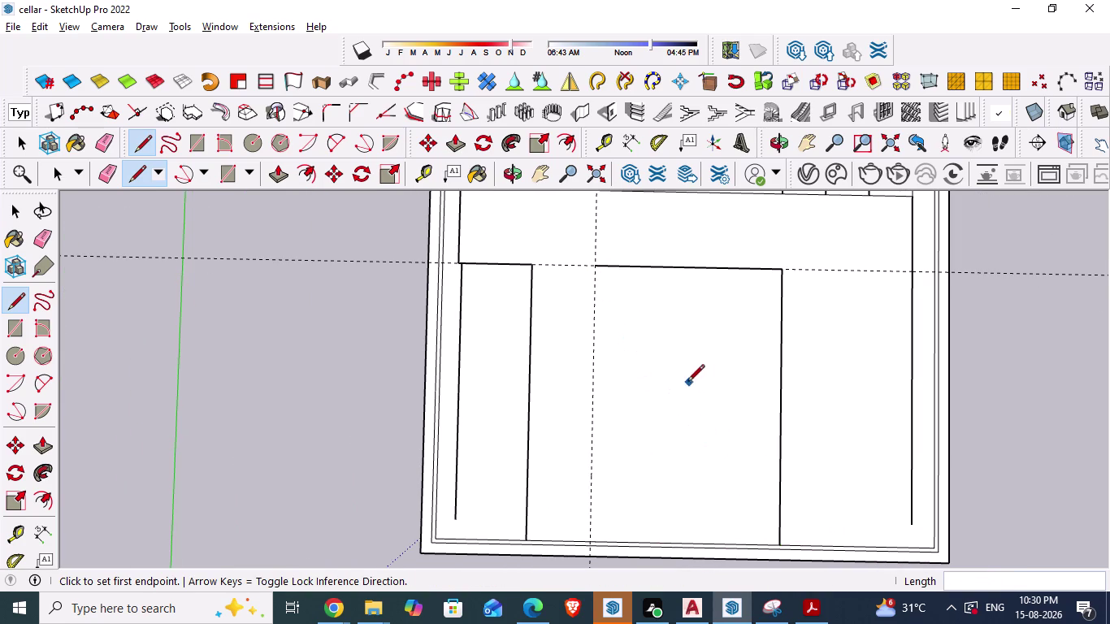
Draw a vertical wall line from the guide crossing down to the bottom floor edge.
click(600, 267)
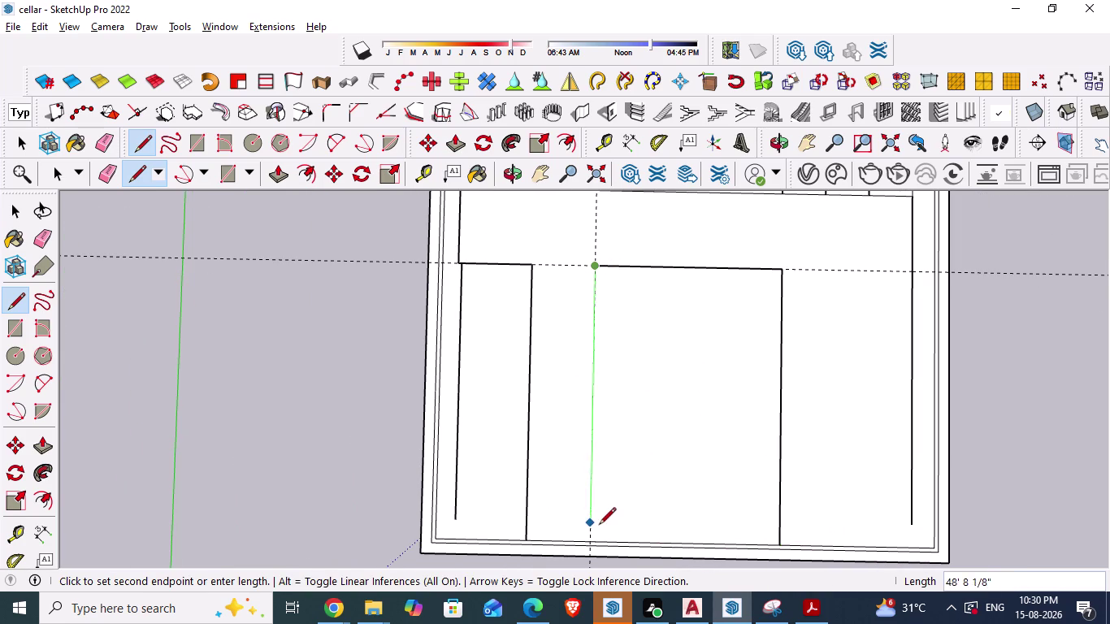
click(597, 537)
key(Escape)
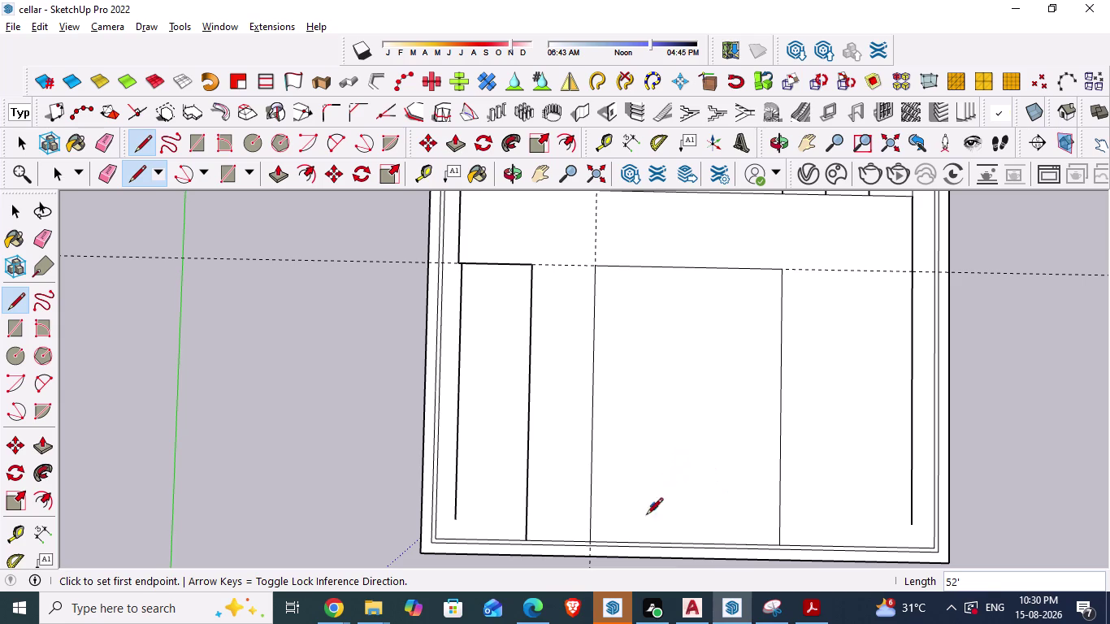
scroll(up, 3)
scroll(up, 3)
scroll(up, 3)
scroll(up, 3)
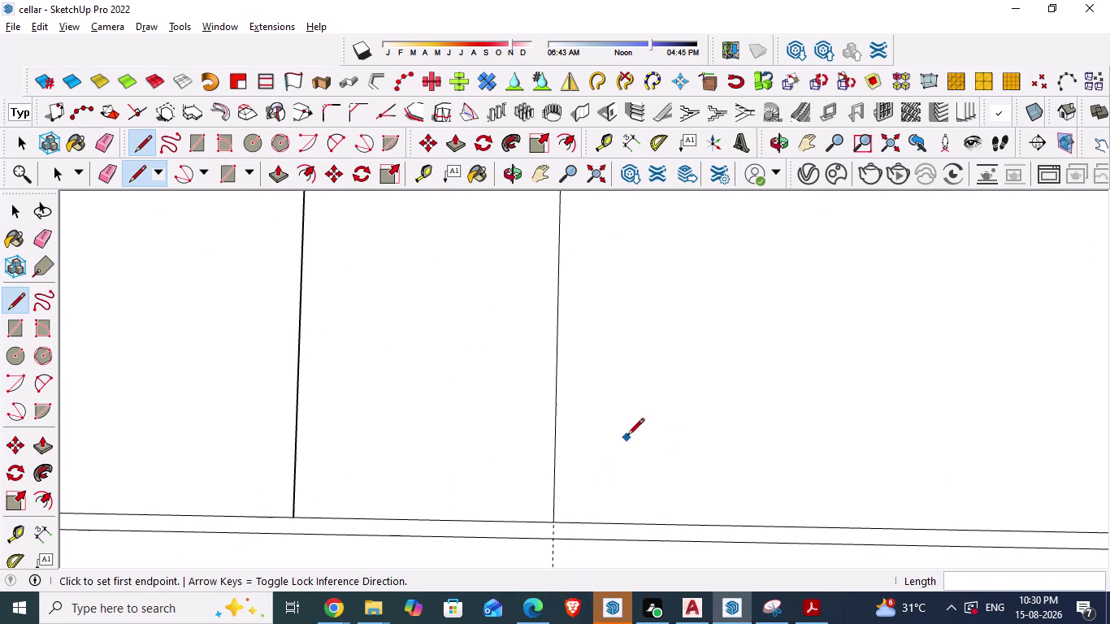
key(Escape)
Place a guide 12' from the new wall line.
scroll(down, 3)
scroll(down, 3)
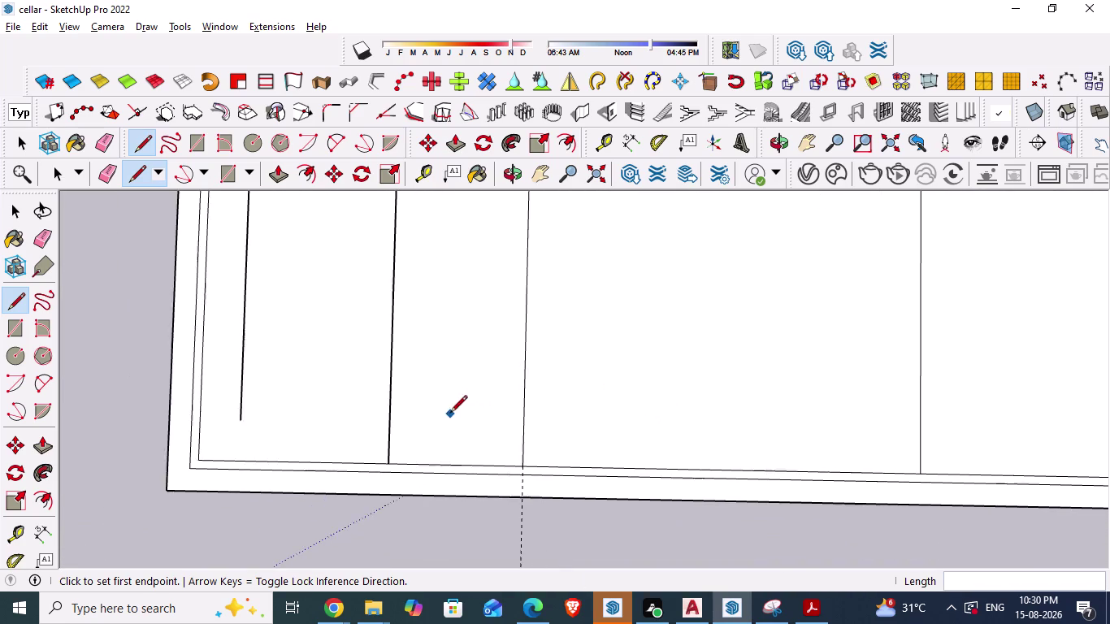
scroll(down, 3)
scroll(down, 3)
scroll(down, 3)
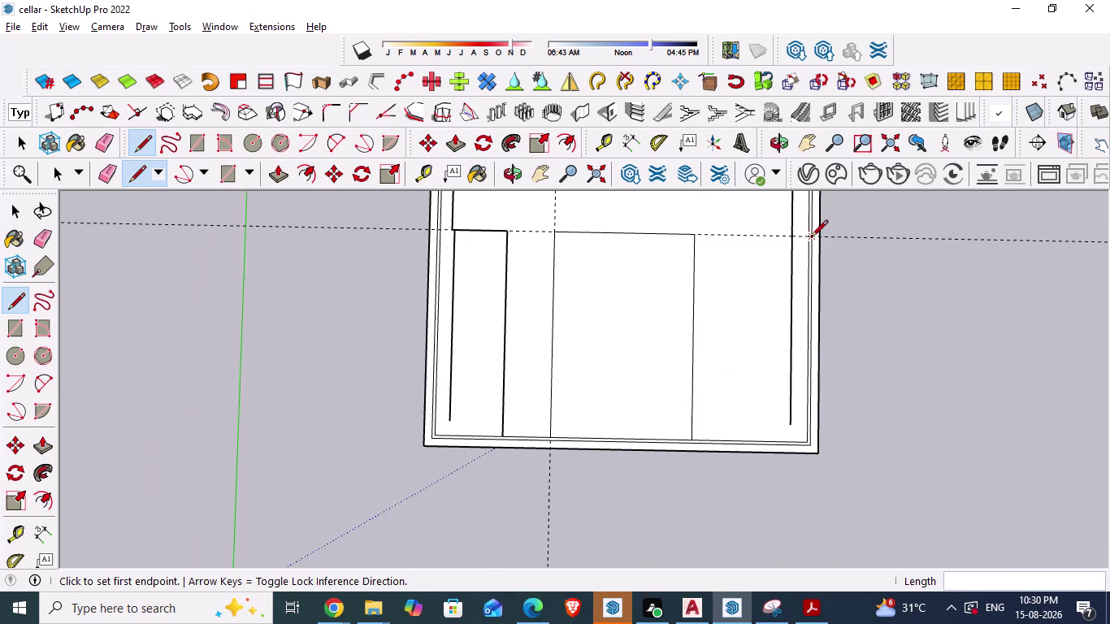
scroll(up, 3)
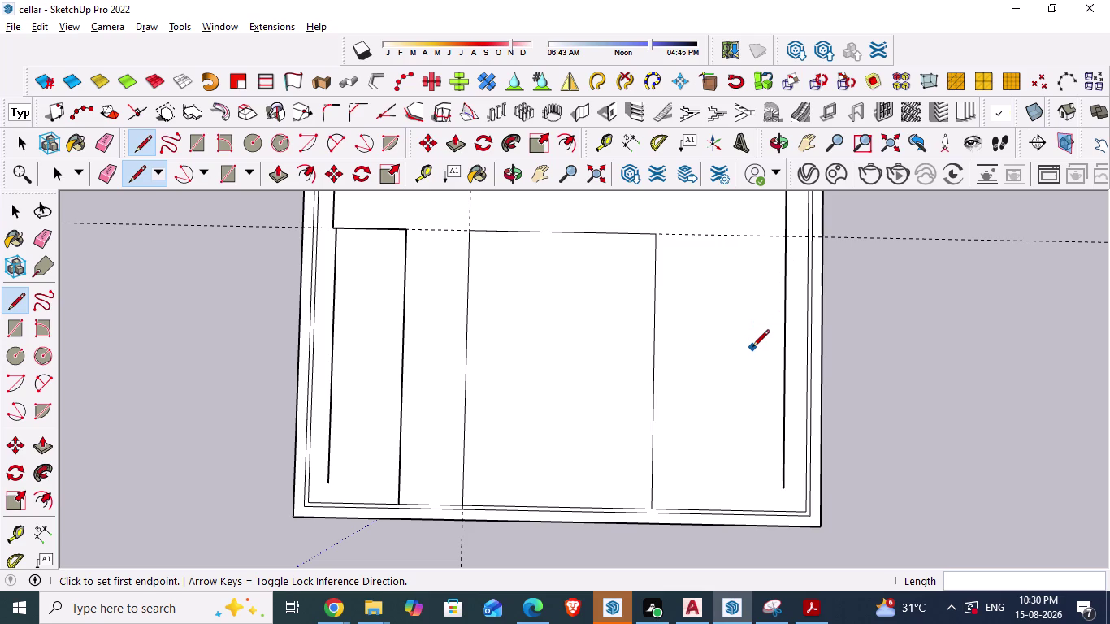
key(t)
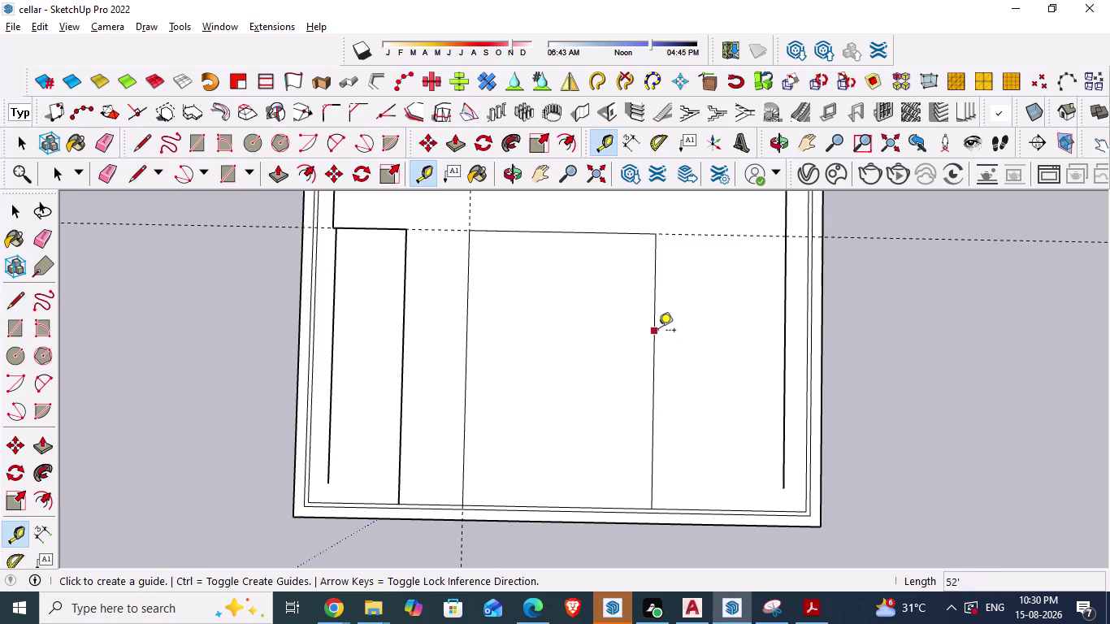
click(658, 331)
text(12)
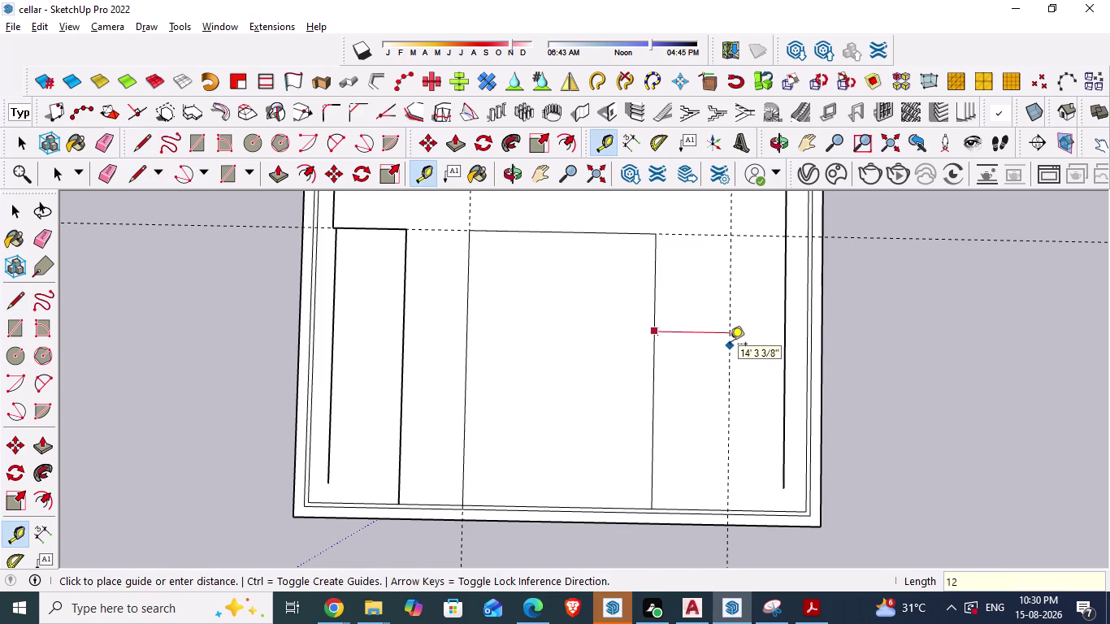
text(')
key(Return)
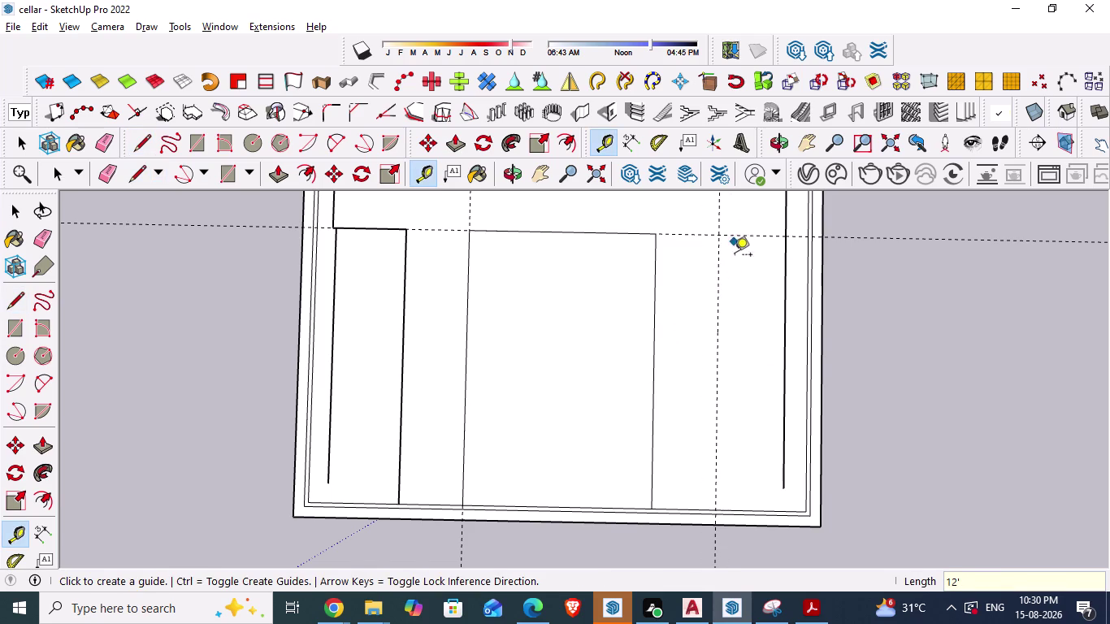
Draw a vertical wall line from the top edge to the inner bottom edge, then switch to AutoCAD.
key(l)
key(Return)
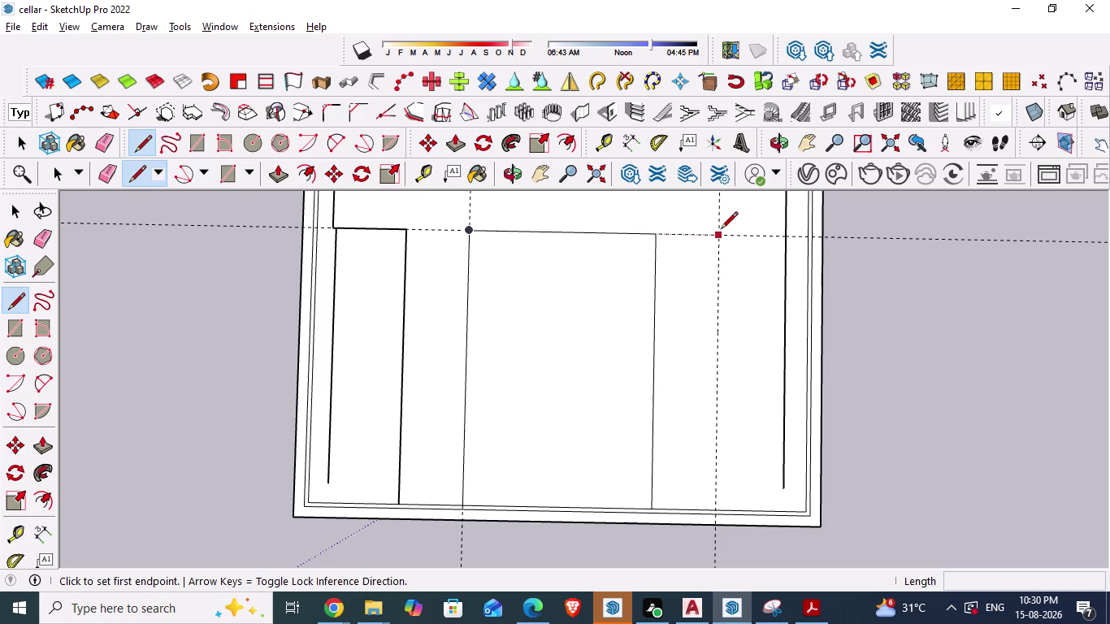
click(721, 230)
scroll(up, 3)
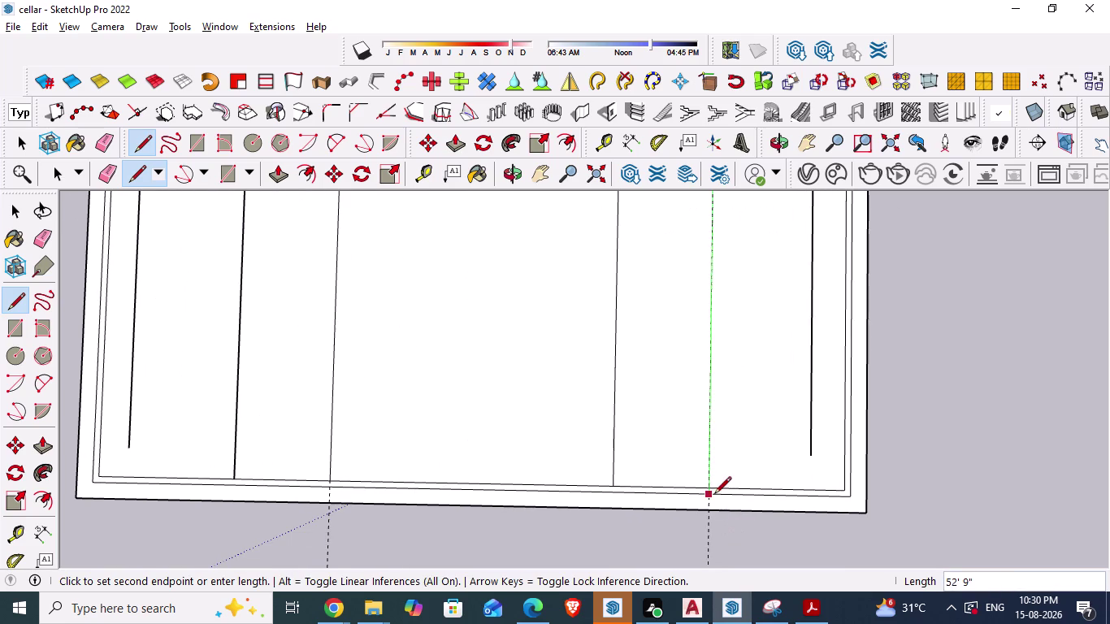
click(710, 489)
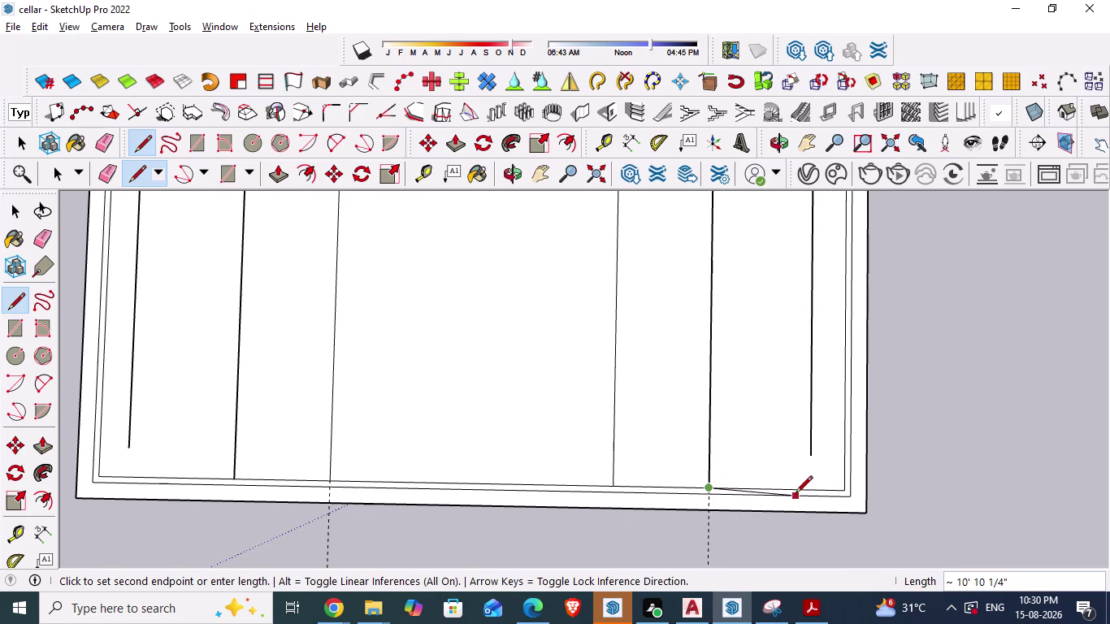
key(Escape)
key(alt+Tab)
scroll(down, 3)
scroll(down, 3)
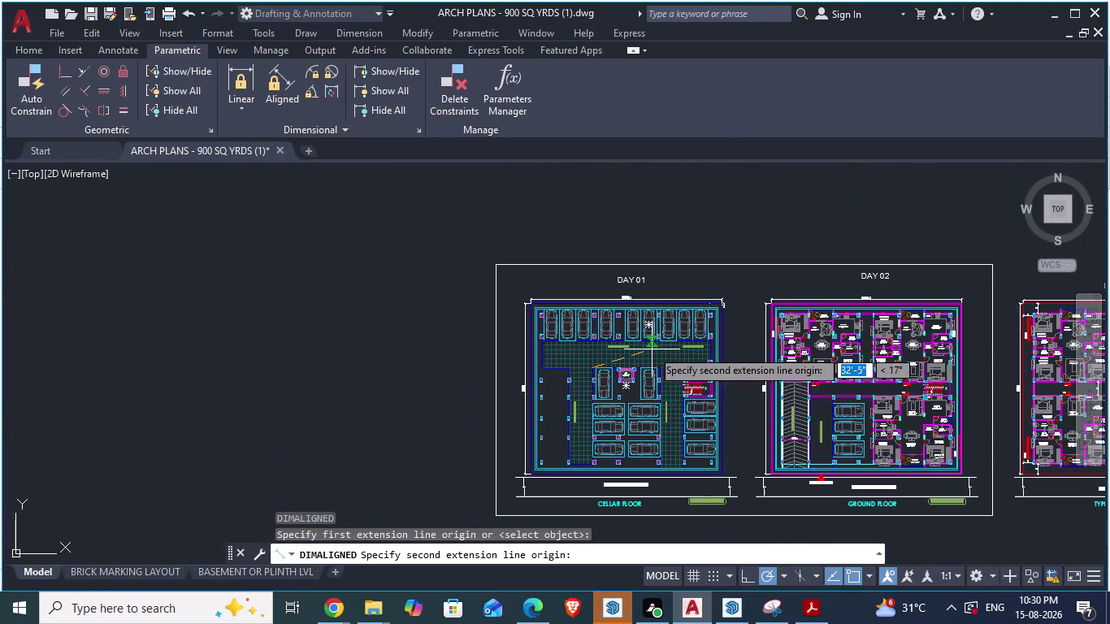
scroll(up, 3)
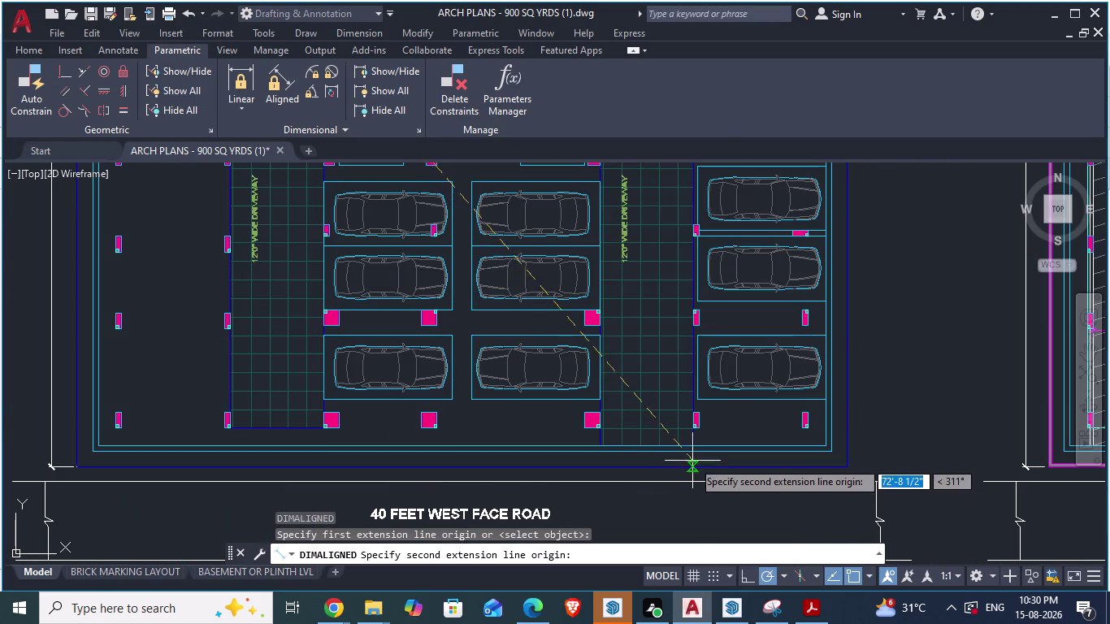
scroll(down, 3)
scroll(up, 3)
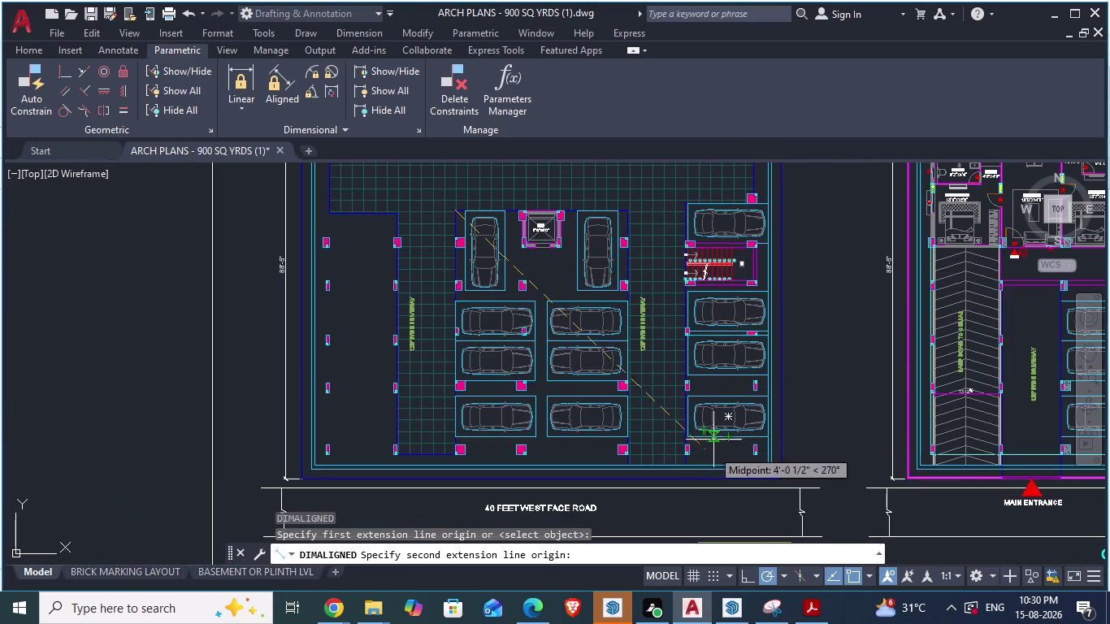
scroll(up, 3)
scroll(up, 3)
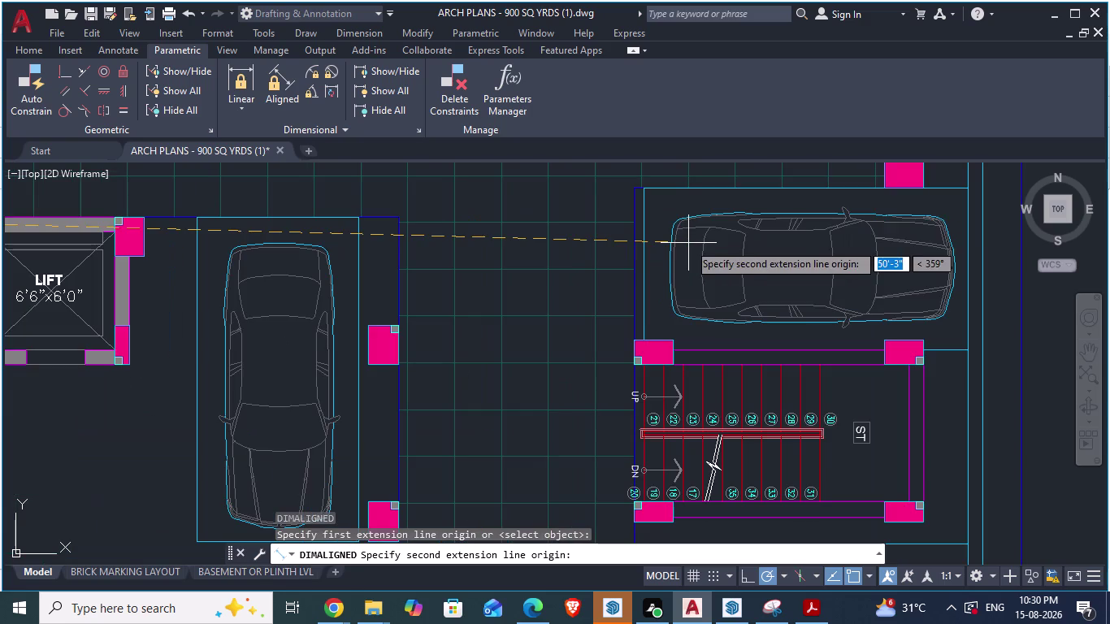
scroll(down, 3)
scroll(down, 3)
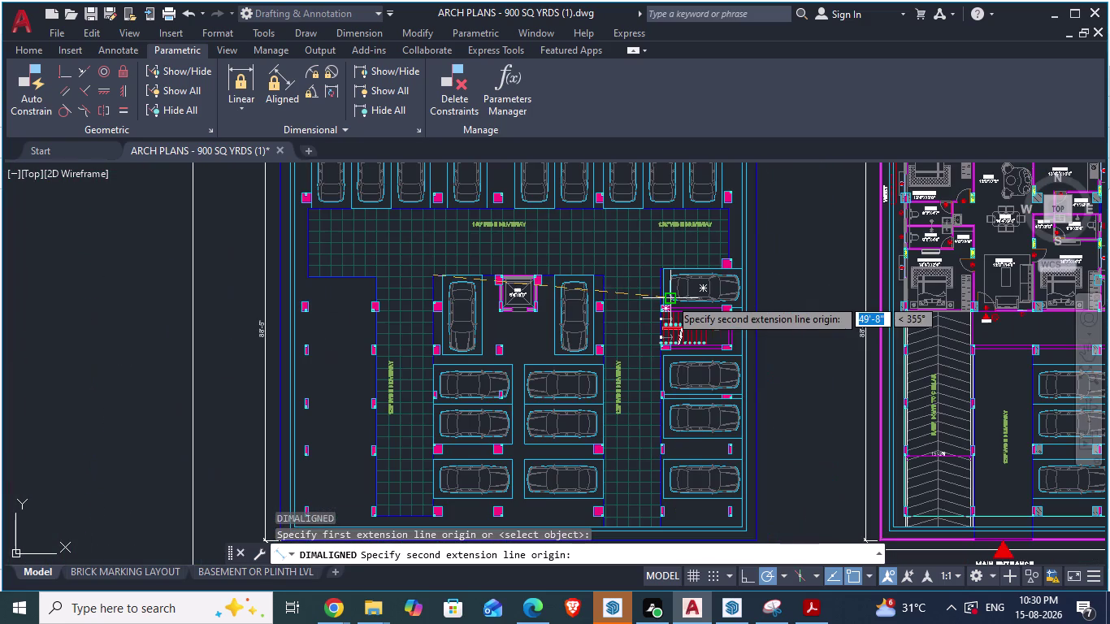
scroll(up, 3)
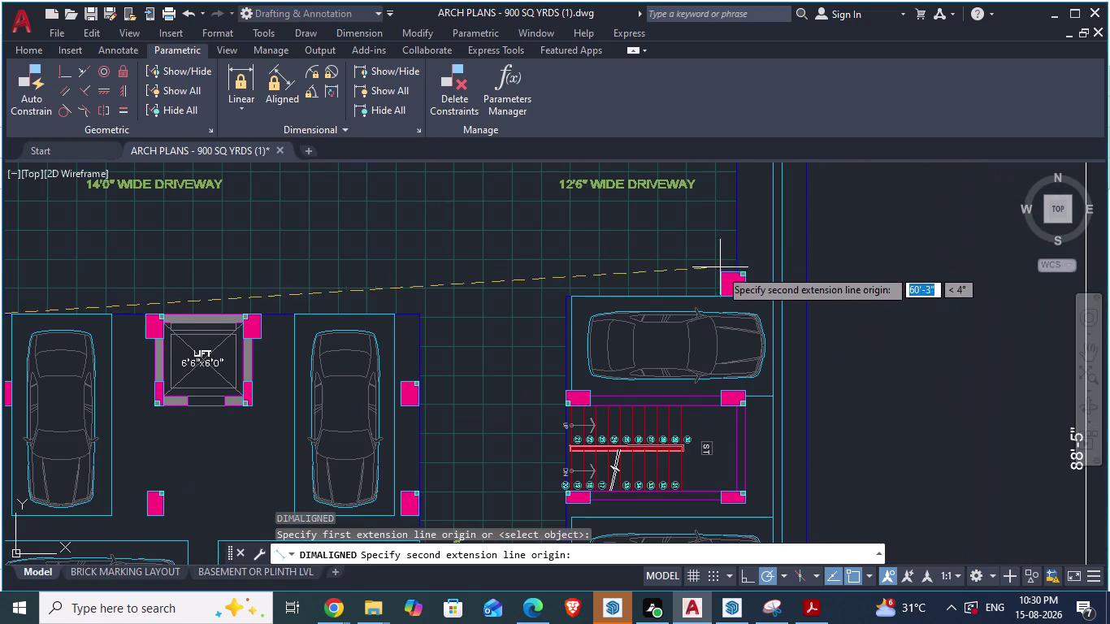
scroll(down, 3)
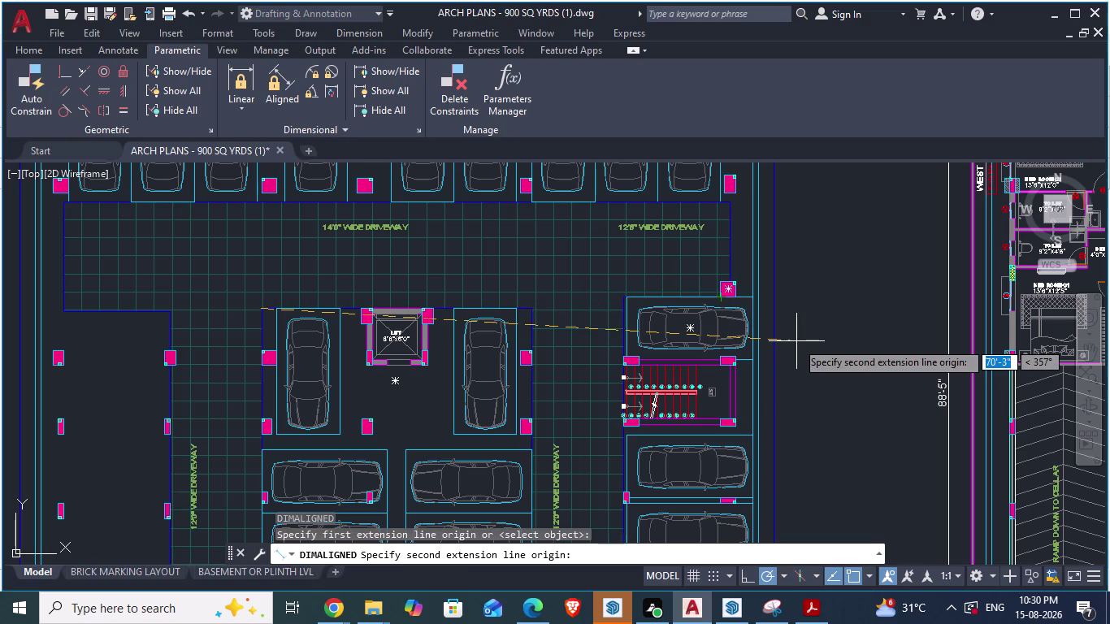
key(Escape)
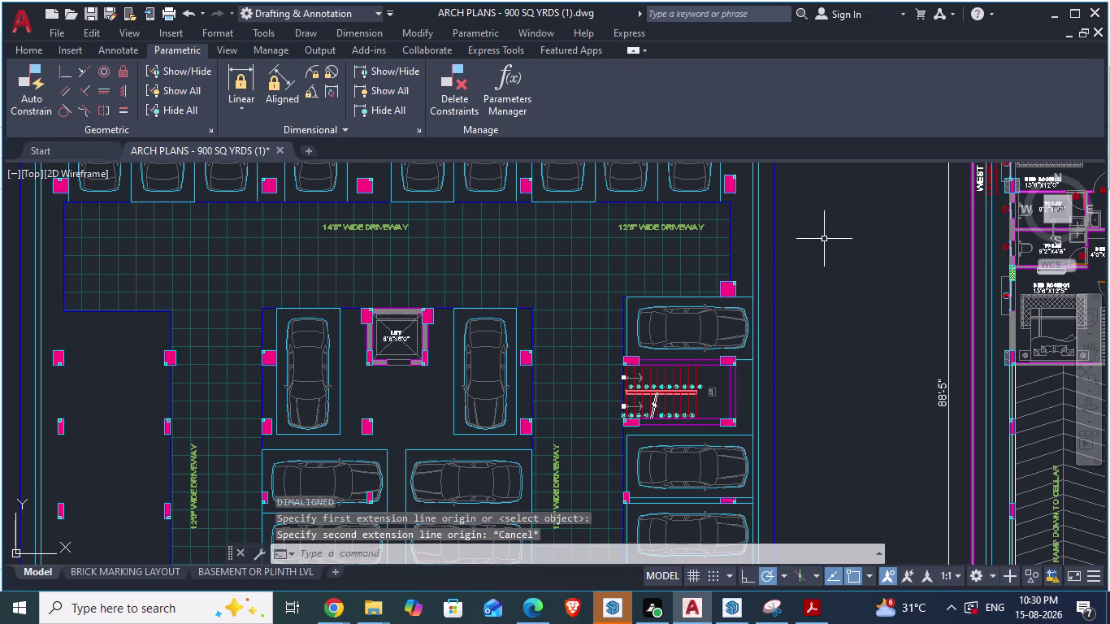
scroll(down, 3)
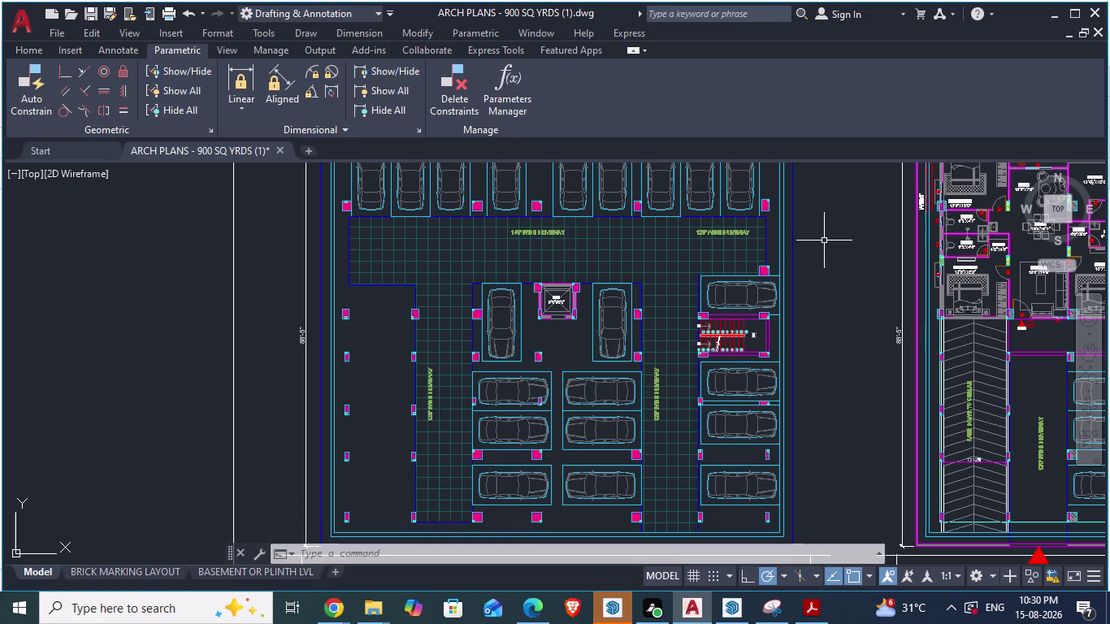
scroll(down, 3)
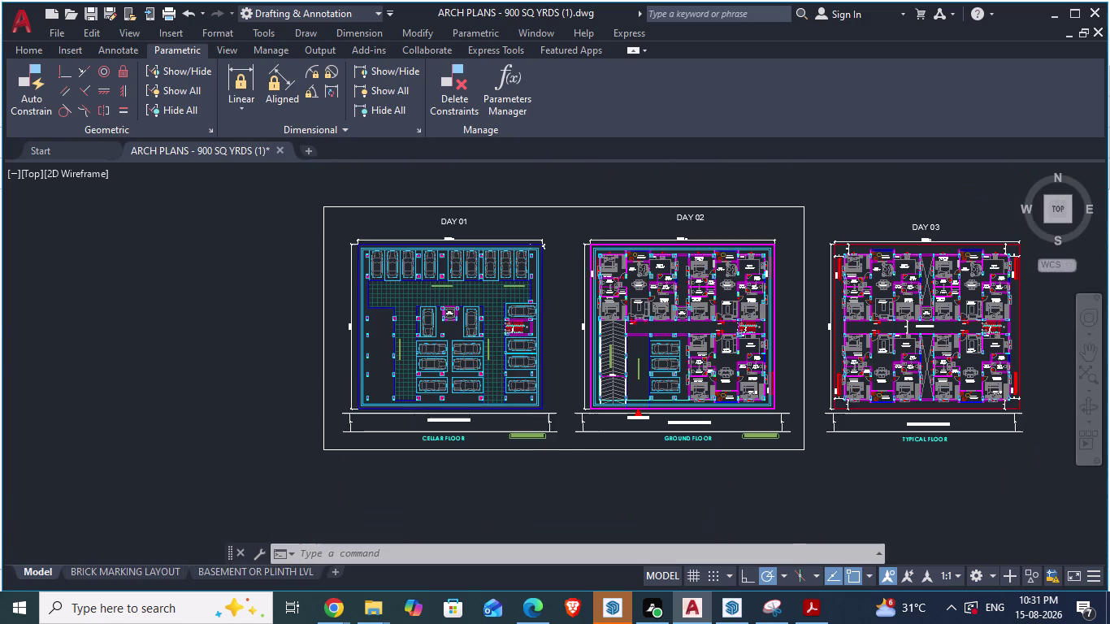
scroll(up, 3)
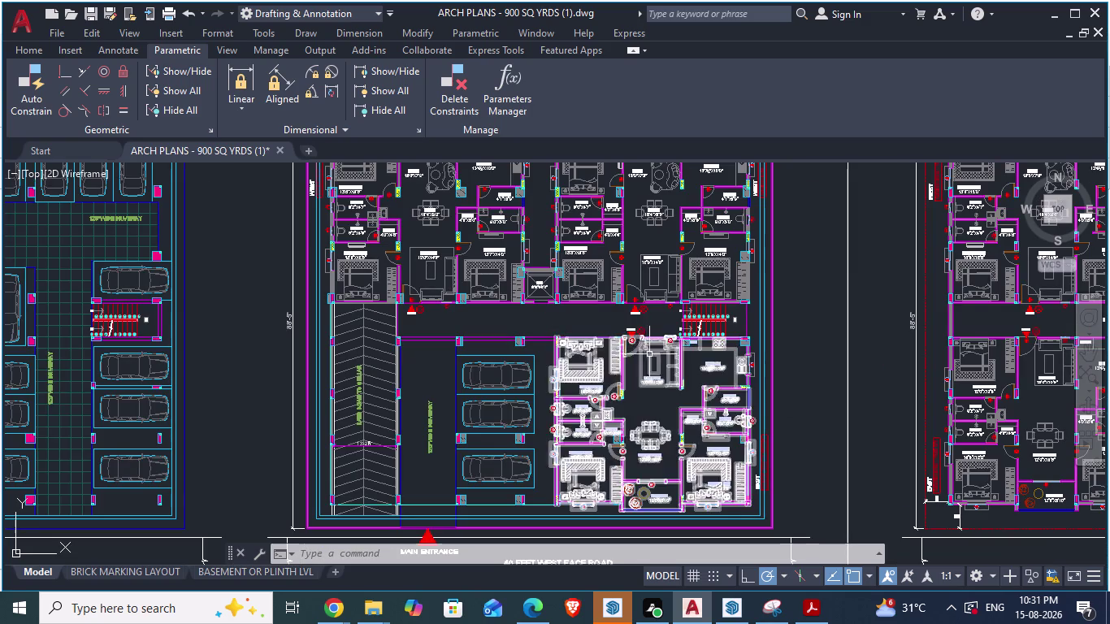
scroll(down, 3)
scroll(up, 3)
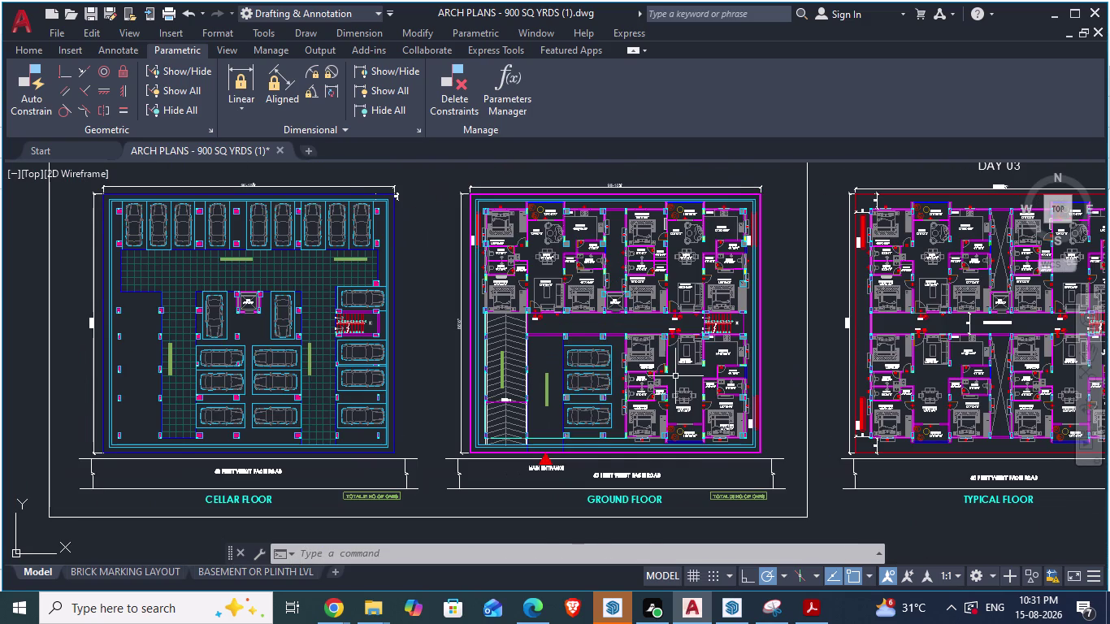
scroll(up, 3)
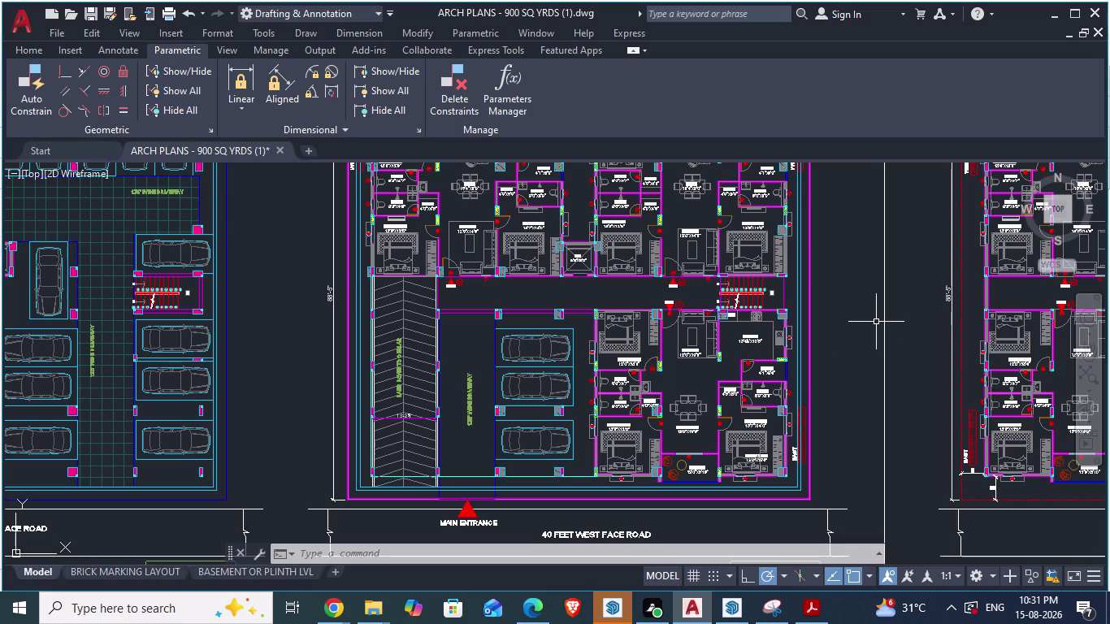
scroll(down, 3)
scroll(up, 3)
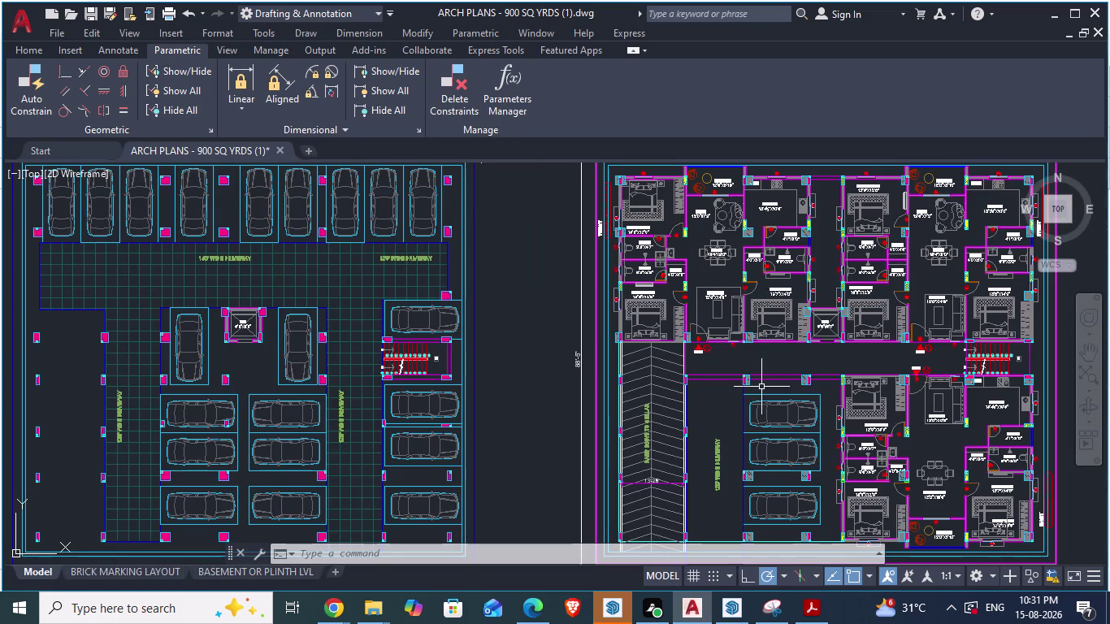
scroll(up, 3)
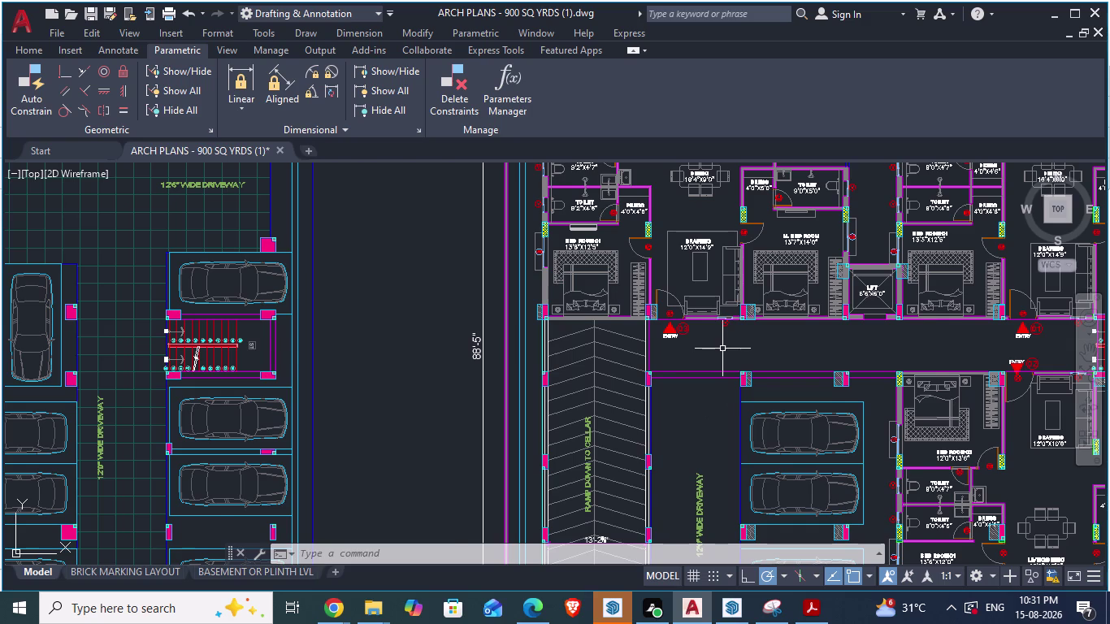
scroll(down, 3)
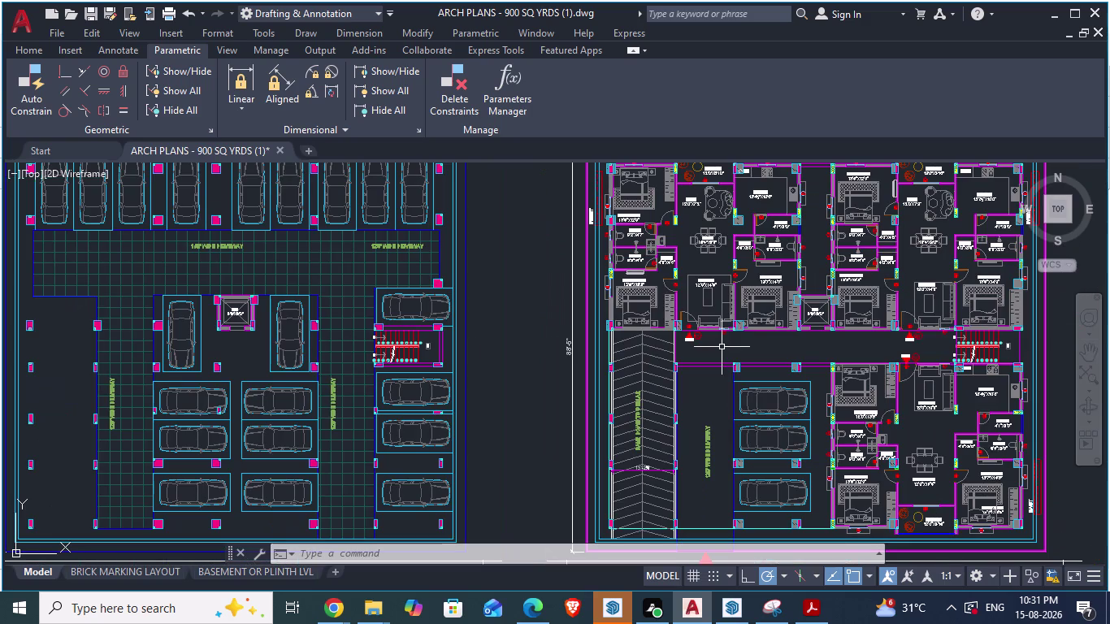
scroll(up, 3)
scroll(down, 3)
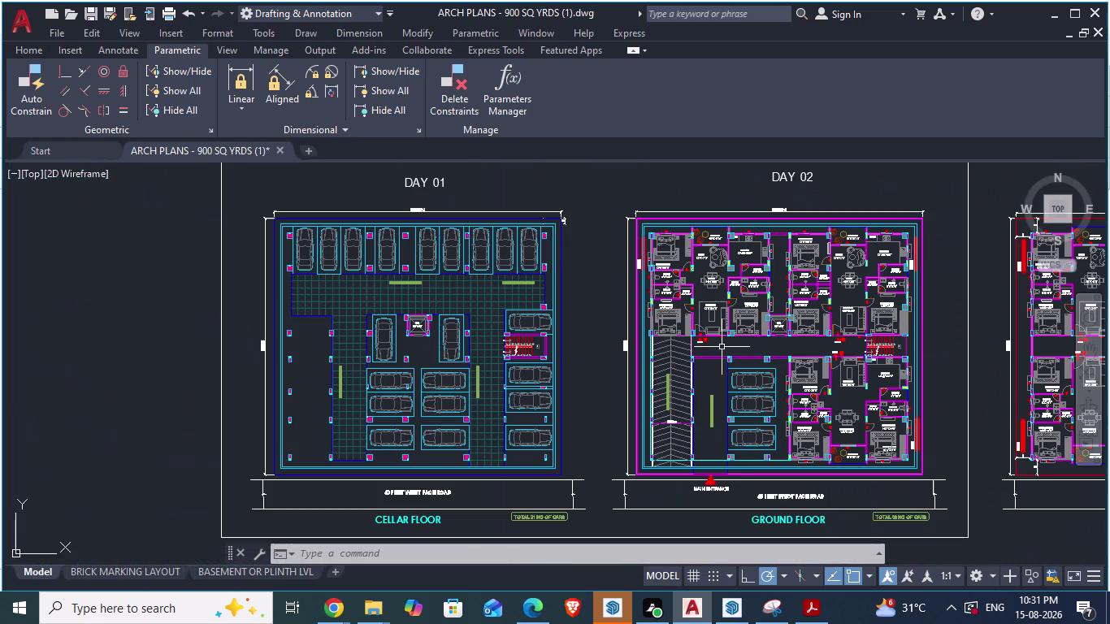
scroll(down, 3)
scroll(down, 3)
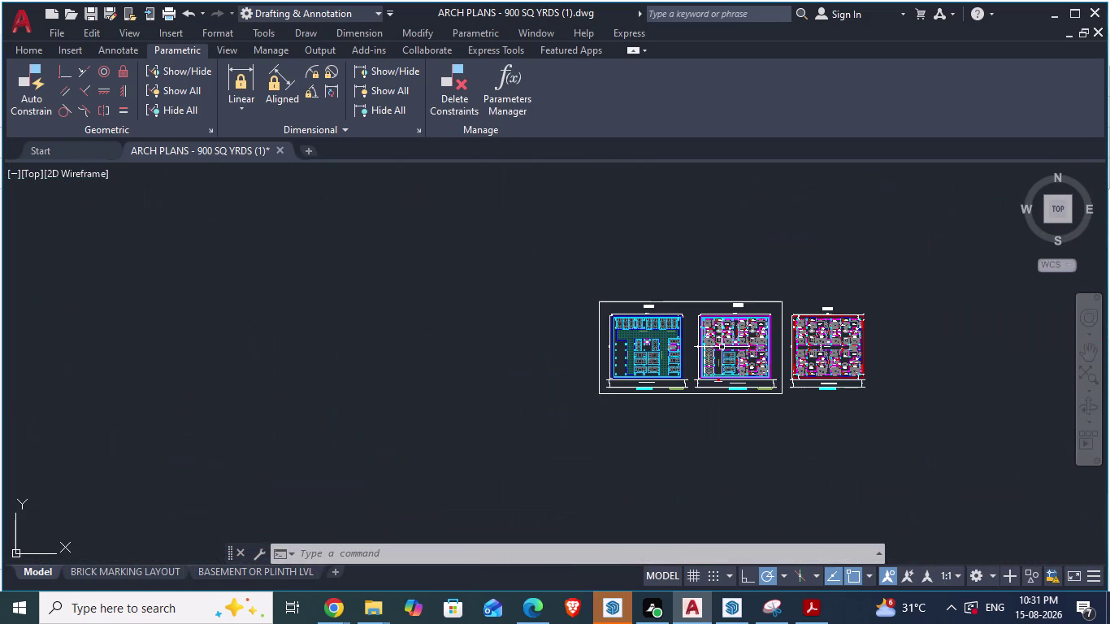
scroll(up, 3)
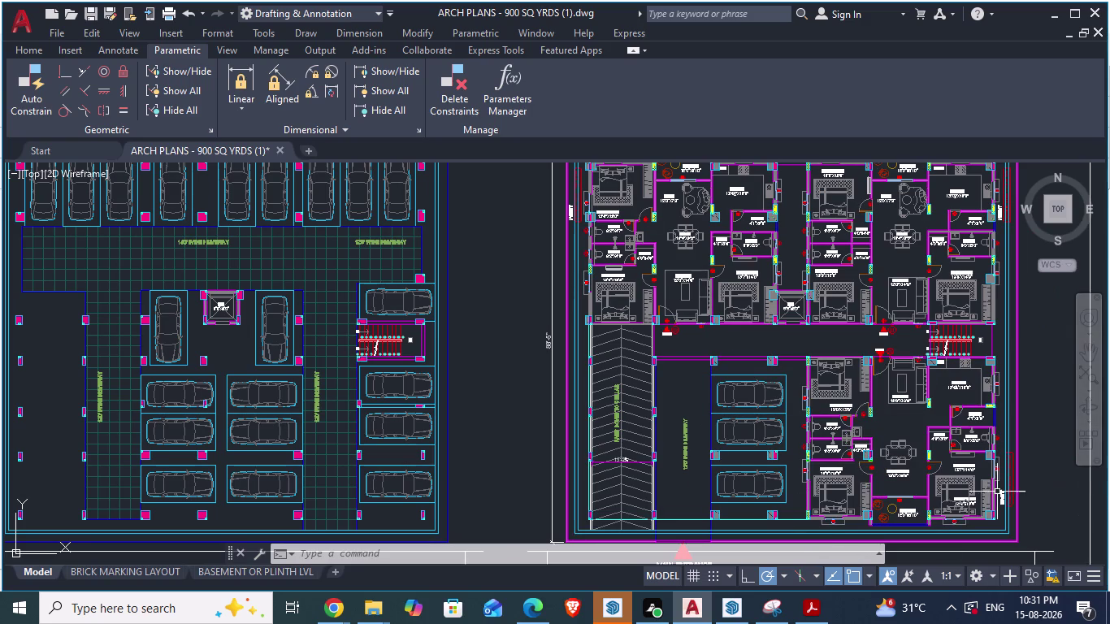
scroll(up, 3)
scroll(down, 3)
scroll(up, 3)
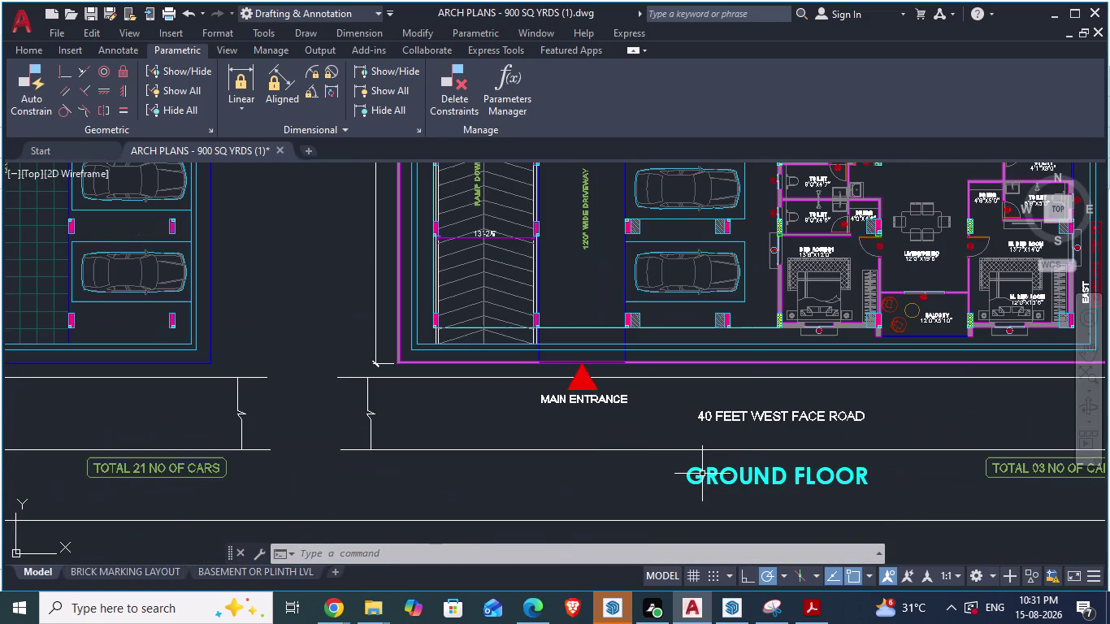
scroll(up, 3)
scroll(down, 3)
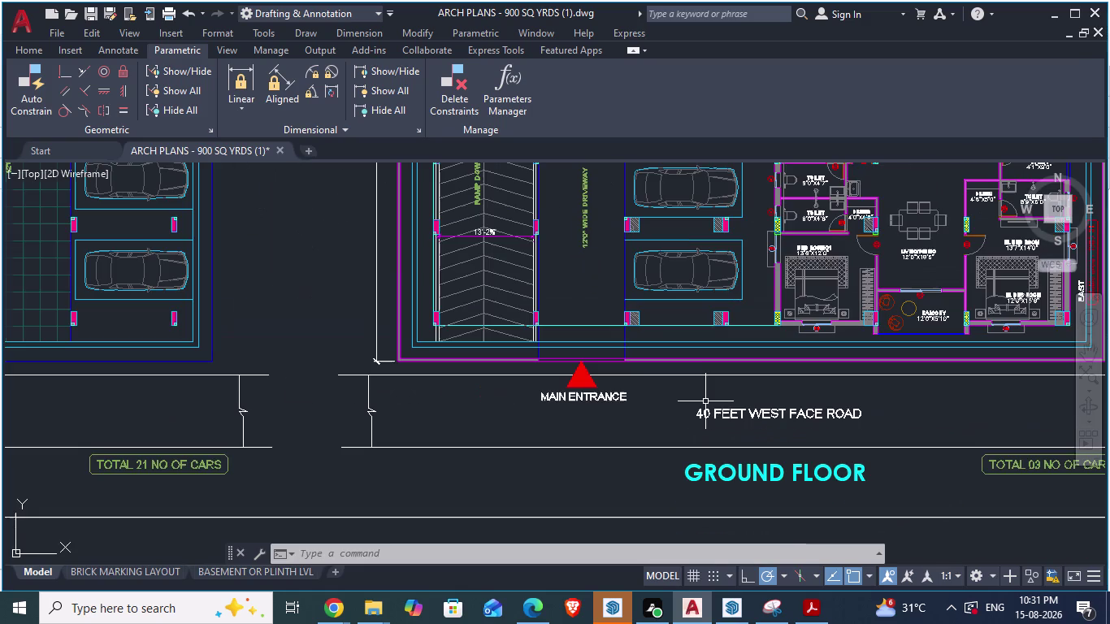
scroll(down, 3)
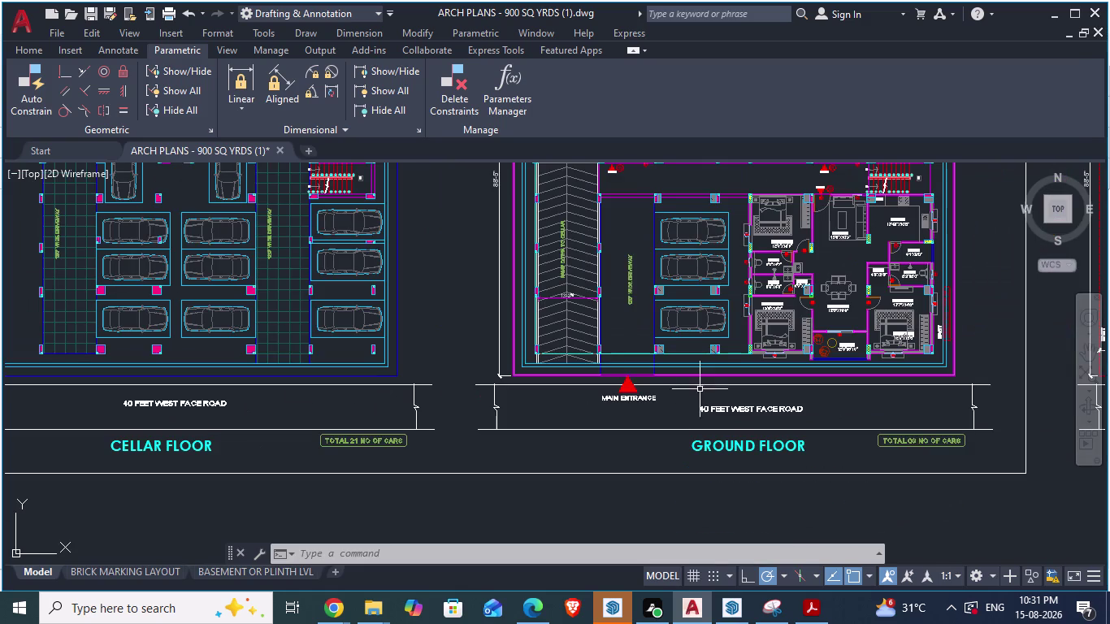
scroll(up, 3)
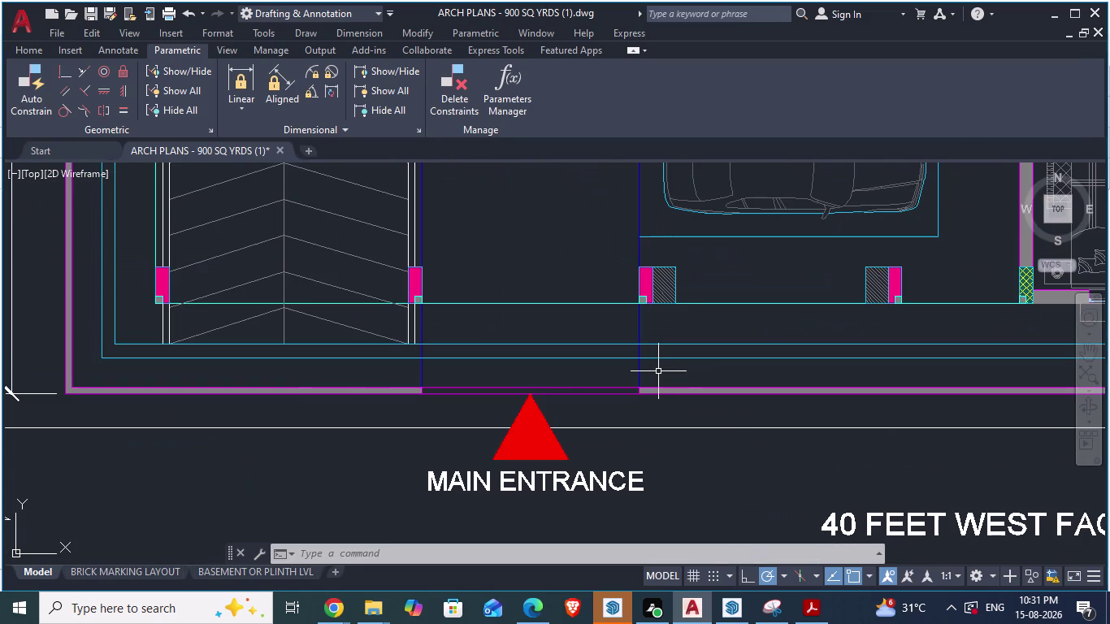
Start an aligned dimension from a point near the main entrance and inspect the lengths.
text(da)
key(Return)
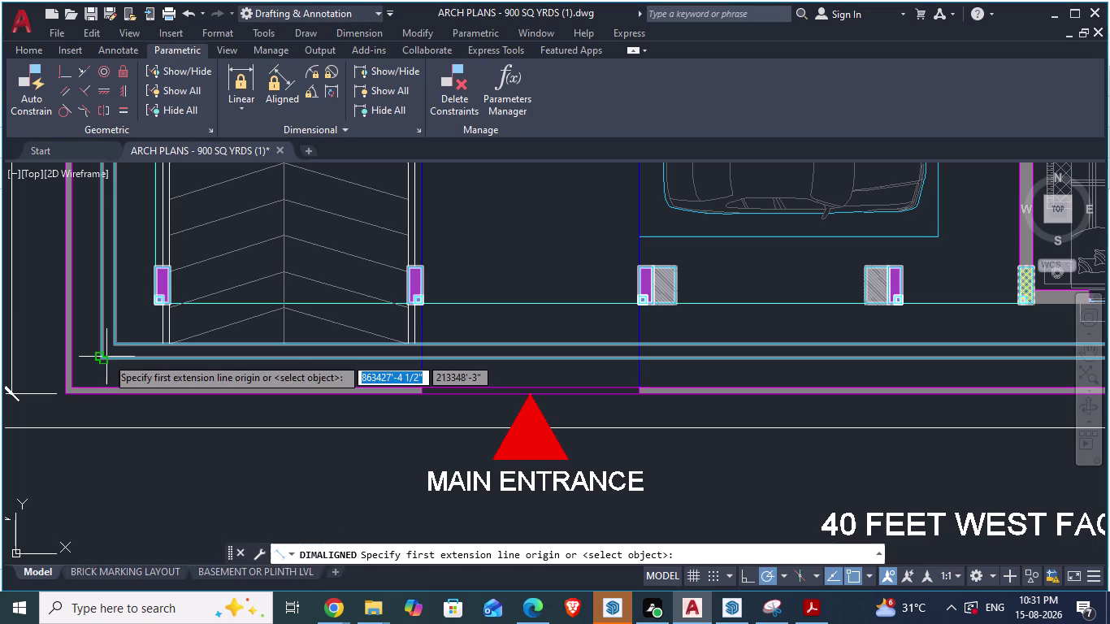
scroll(down, 3)
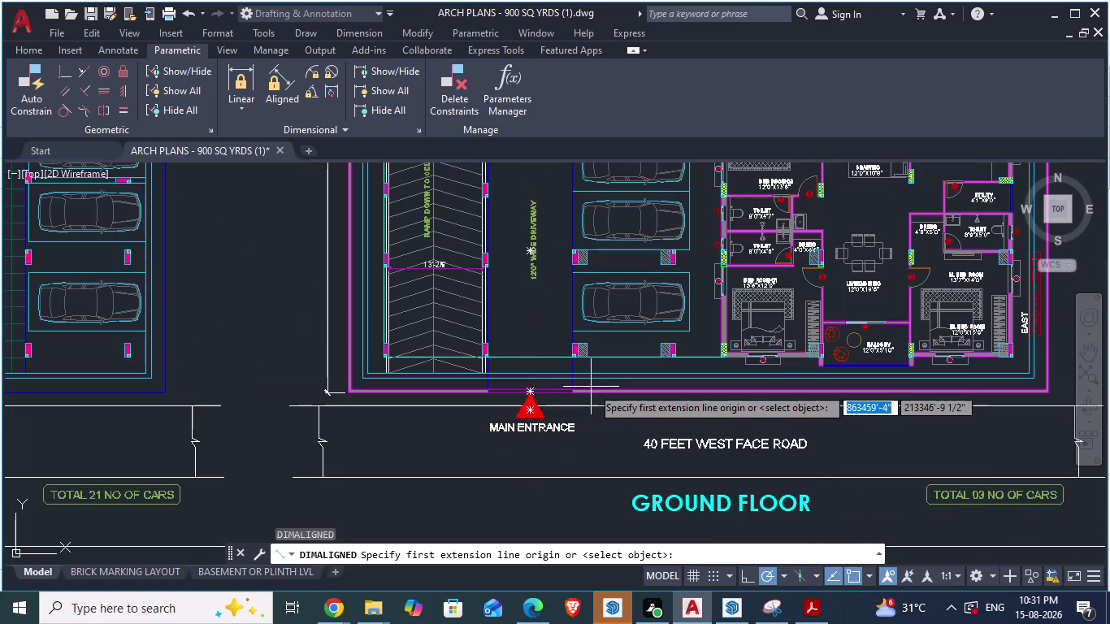
scroll(up, 3)
click(545, 353)
scroll(down, 3)
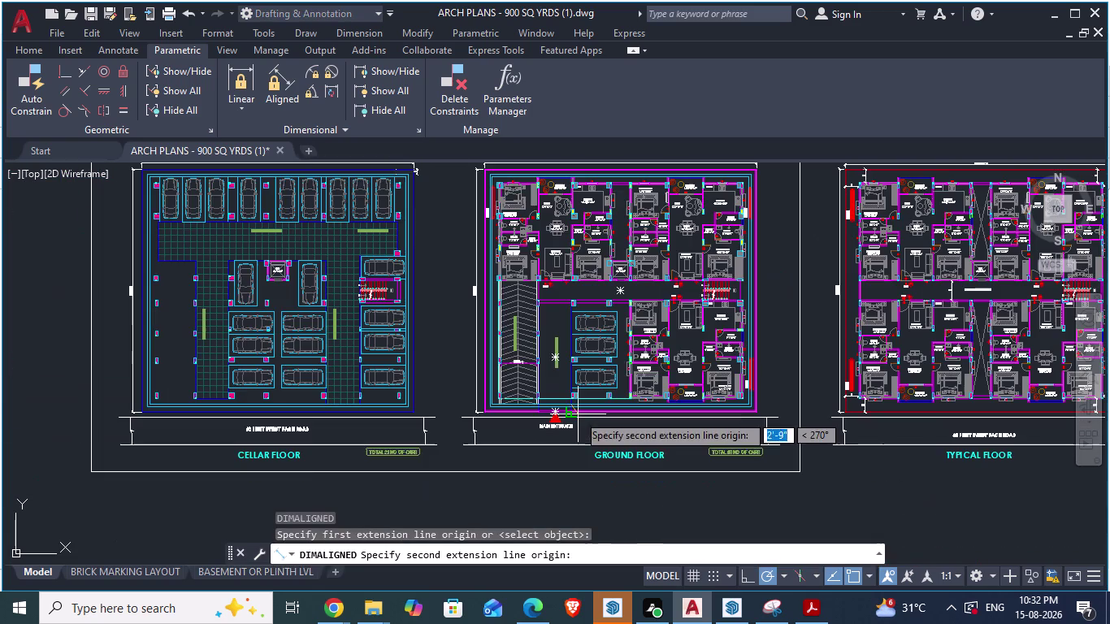
scroll(up, 3)
scroll(down, 3)
scroll(up, 3)
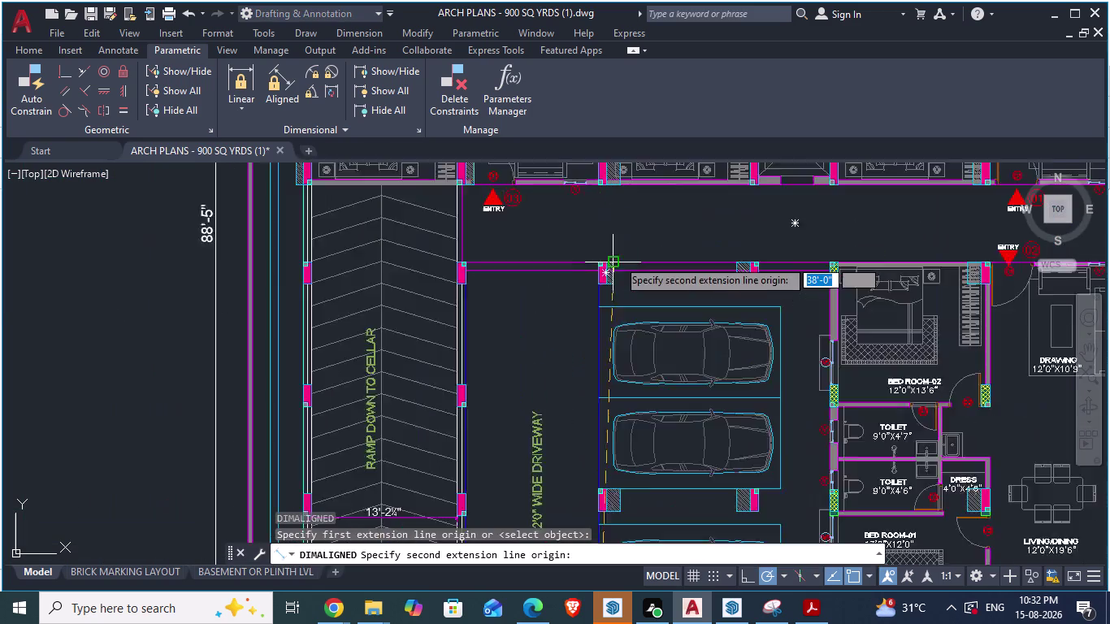
scroll(up, 3)
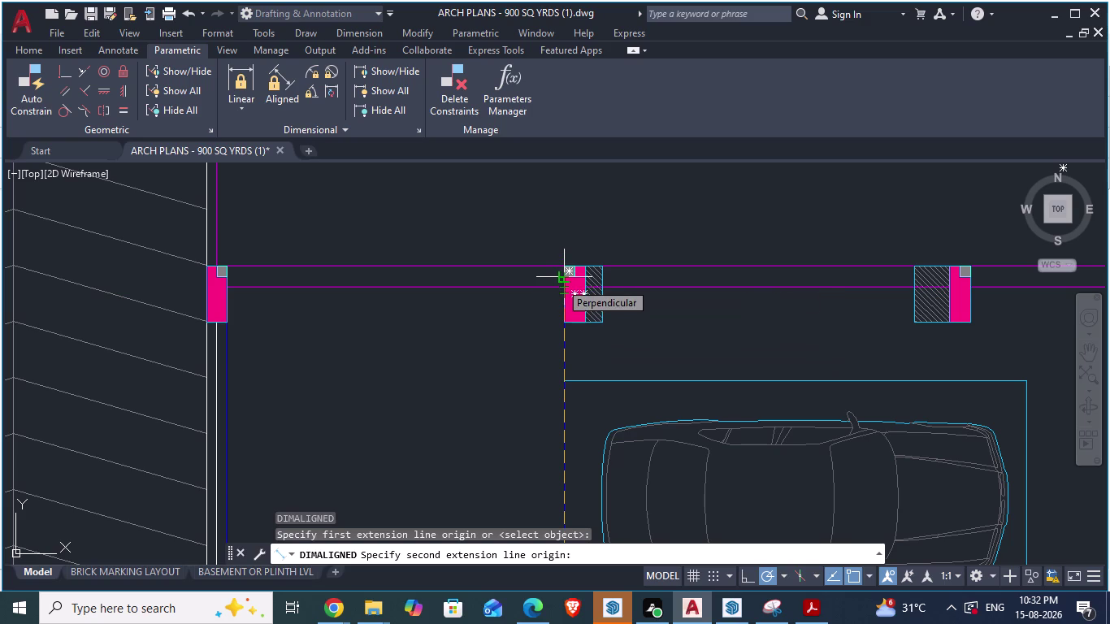
Compare against the SketchUp cellar model, then return to the AutoCAD plan.
key(alt+Tab)
scroll(down, 3)
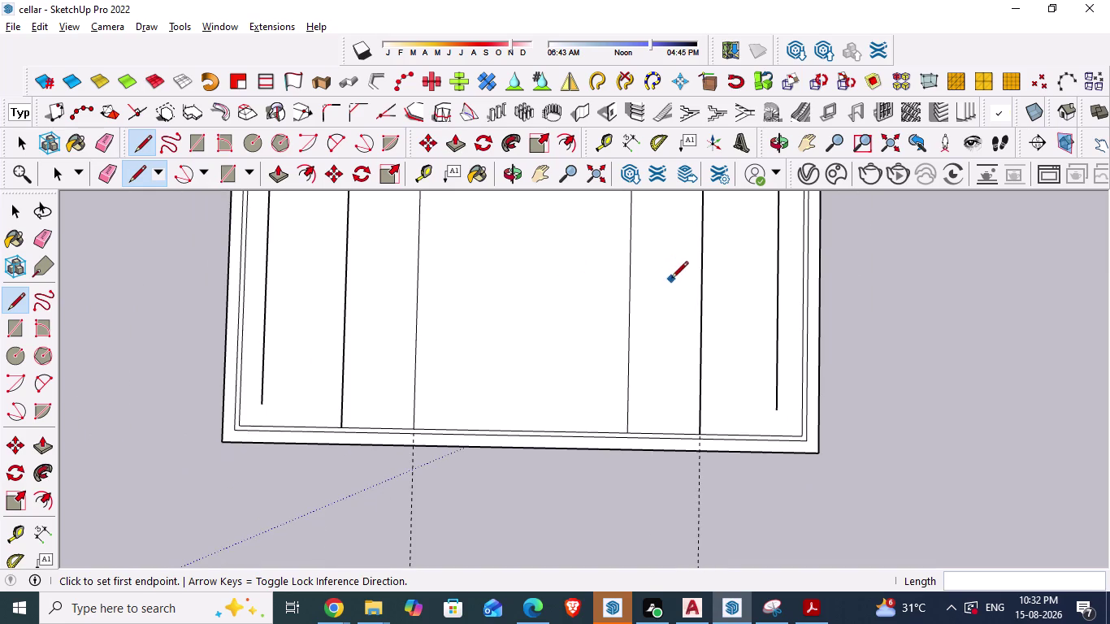
scroll(down, 3)
scroll(down, 3)
key(alt+Tab)
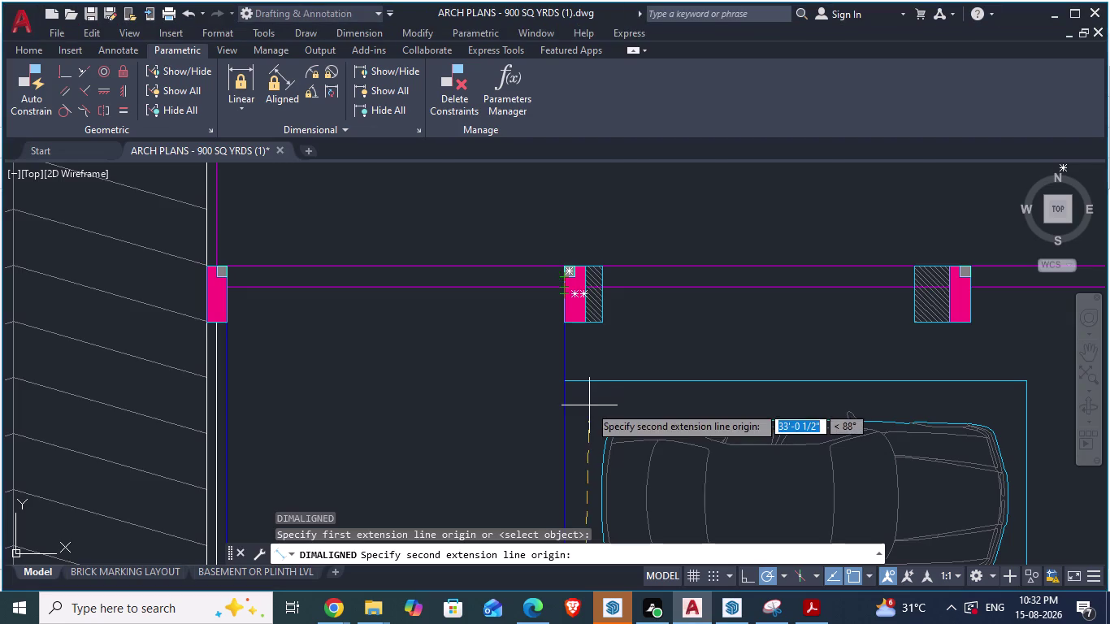
Pan across the plan to check lengths, then cancel the unfinished aligned dimension.
scroll(down, 3)
scroll(down, 3)
scroll(up, 3)
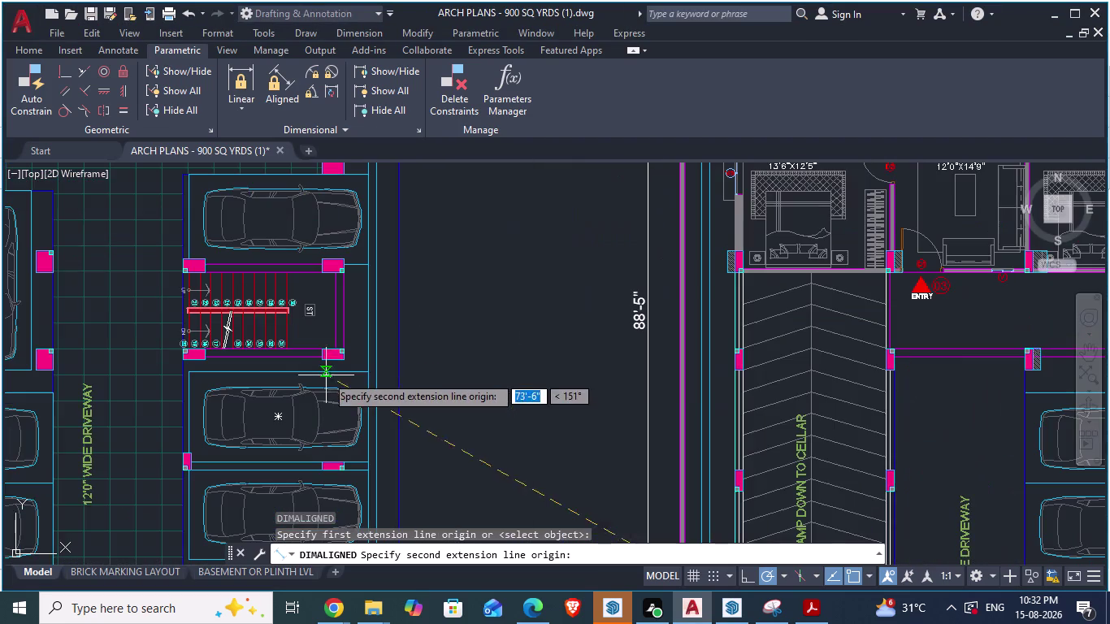
scroll(down, 3)
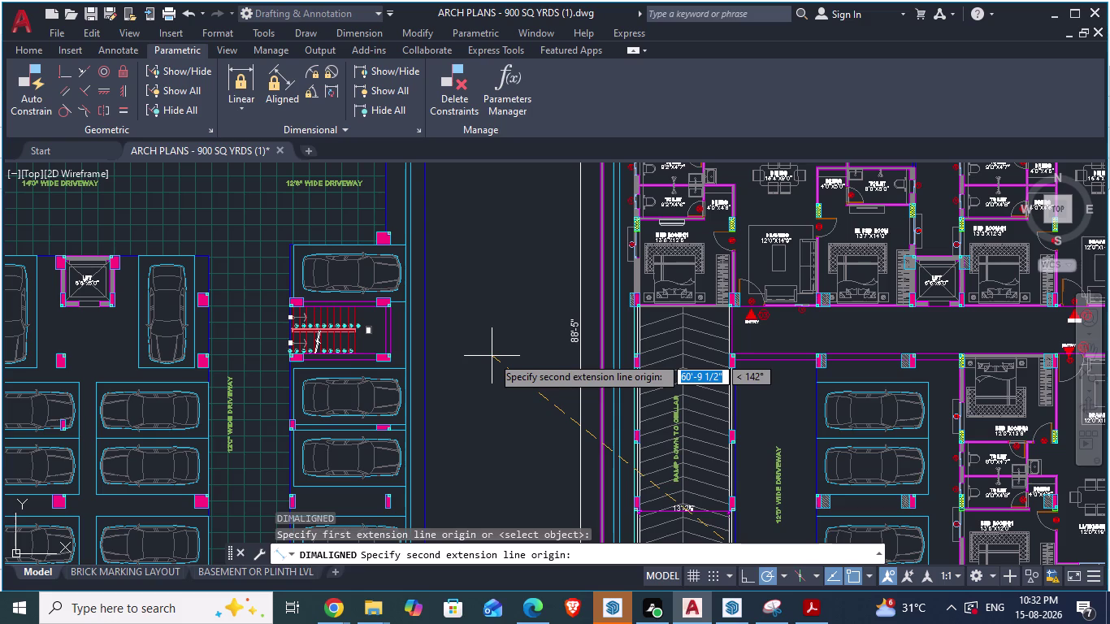
scroll(up, 3)
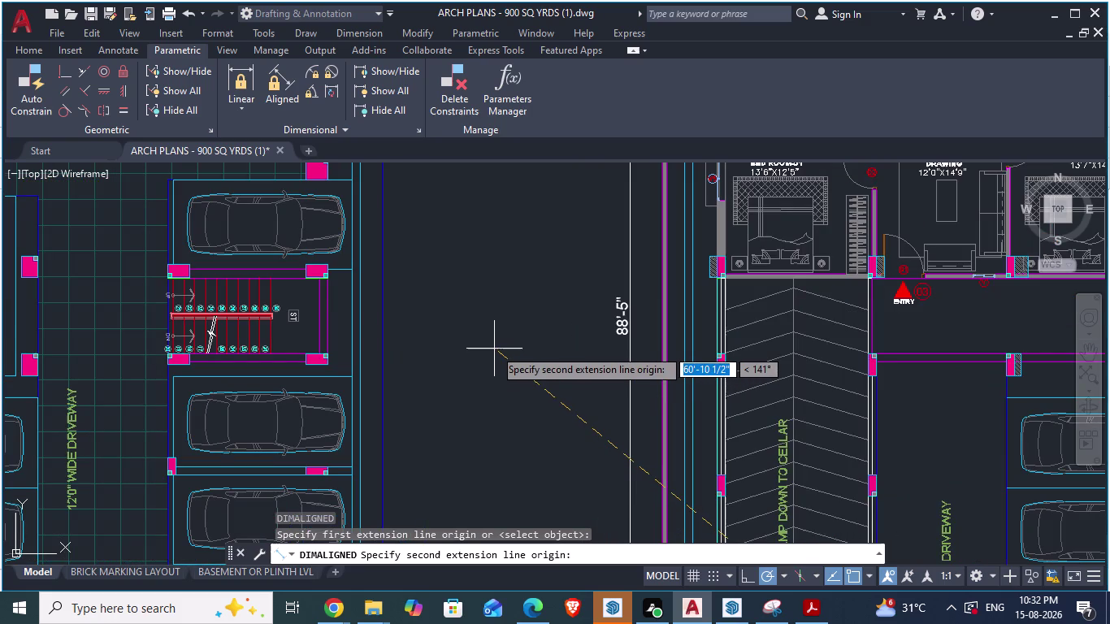
scroll(down, 3)
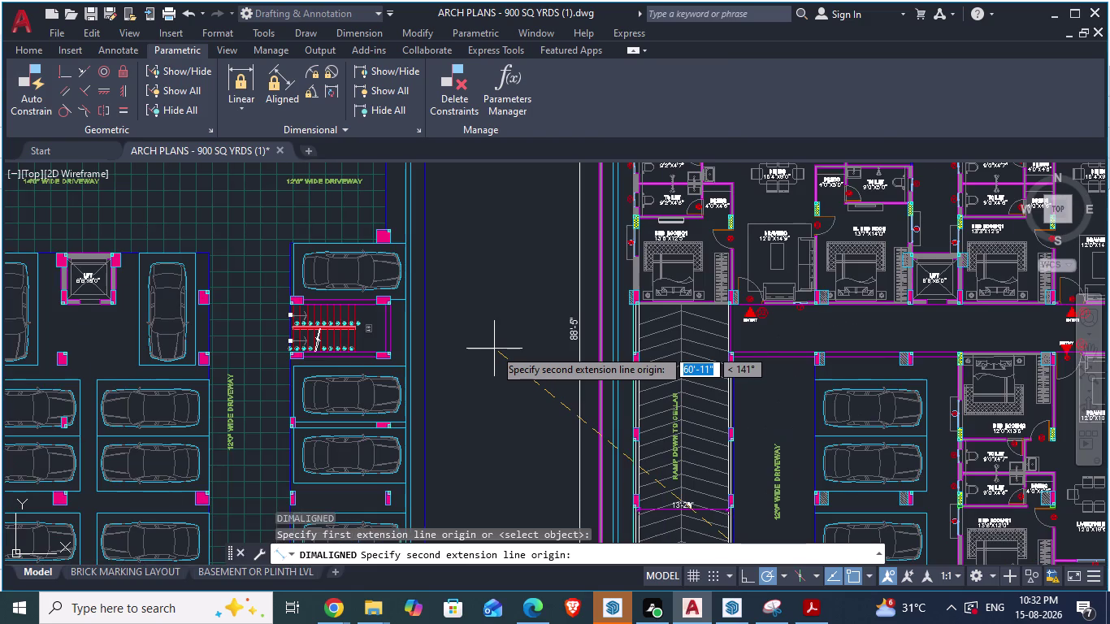
key(Escape)
scroll(down, 3)
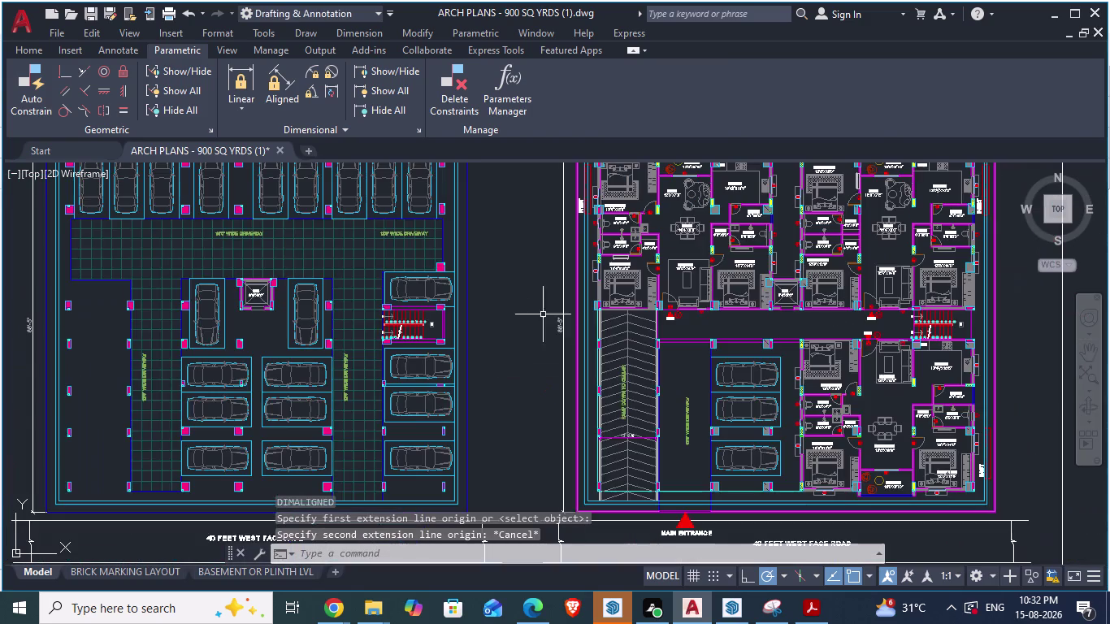
scroll(up, 3)
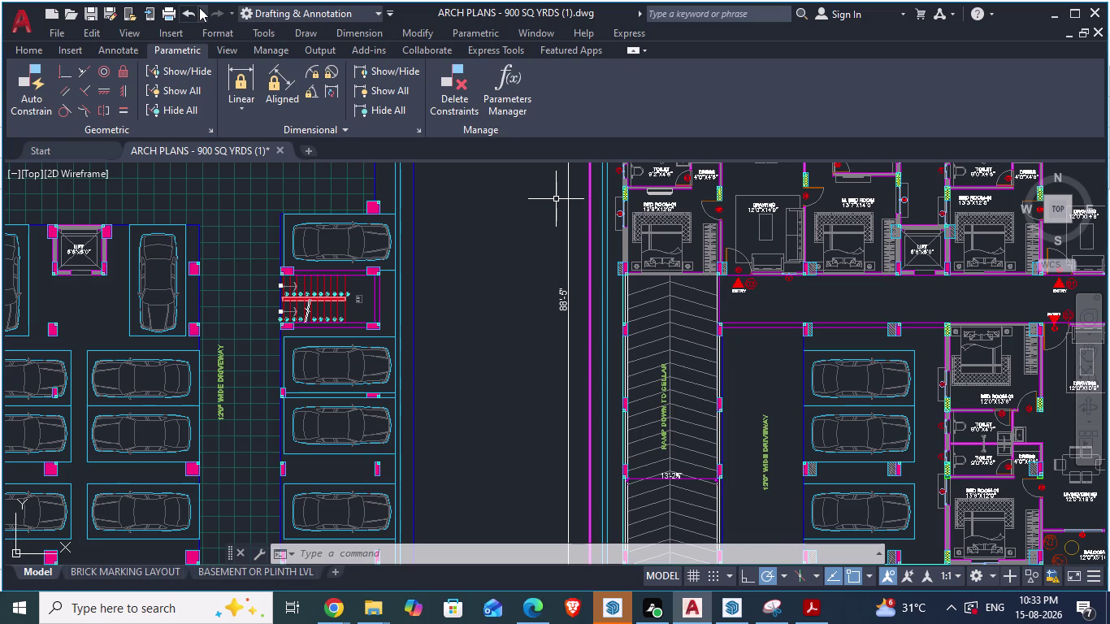
Zoom over the parking plan's 98'-10½" width and cancel the pending measurement.
scroll(down, 3)
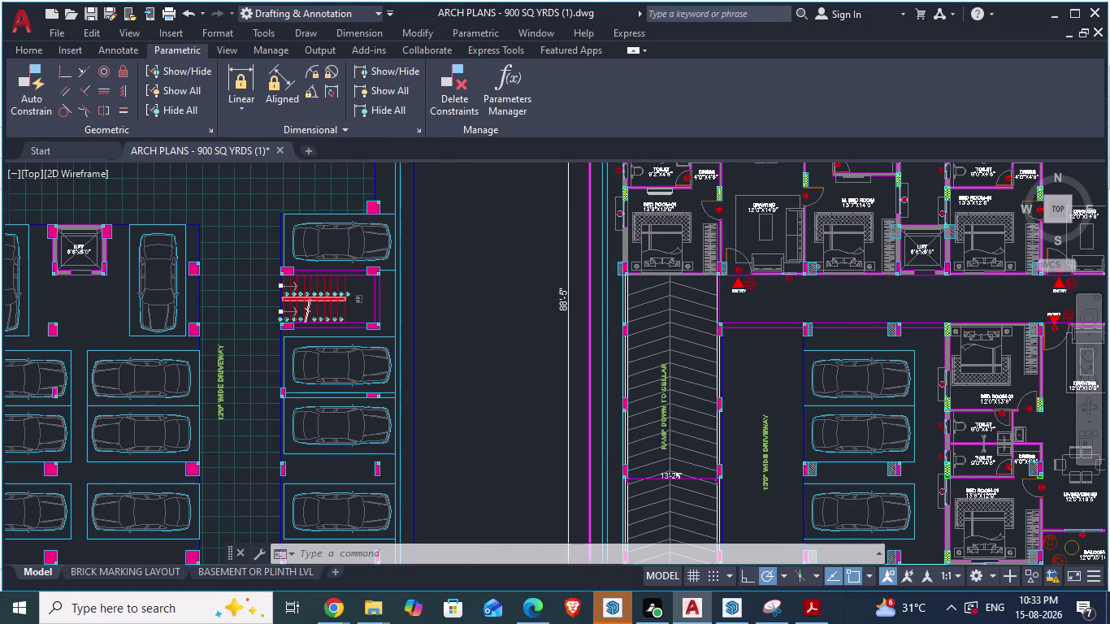
scroll(down, 3)
scroll(up, 3)
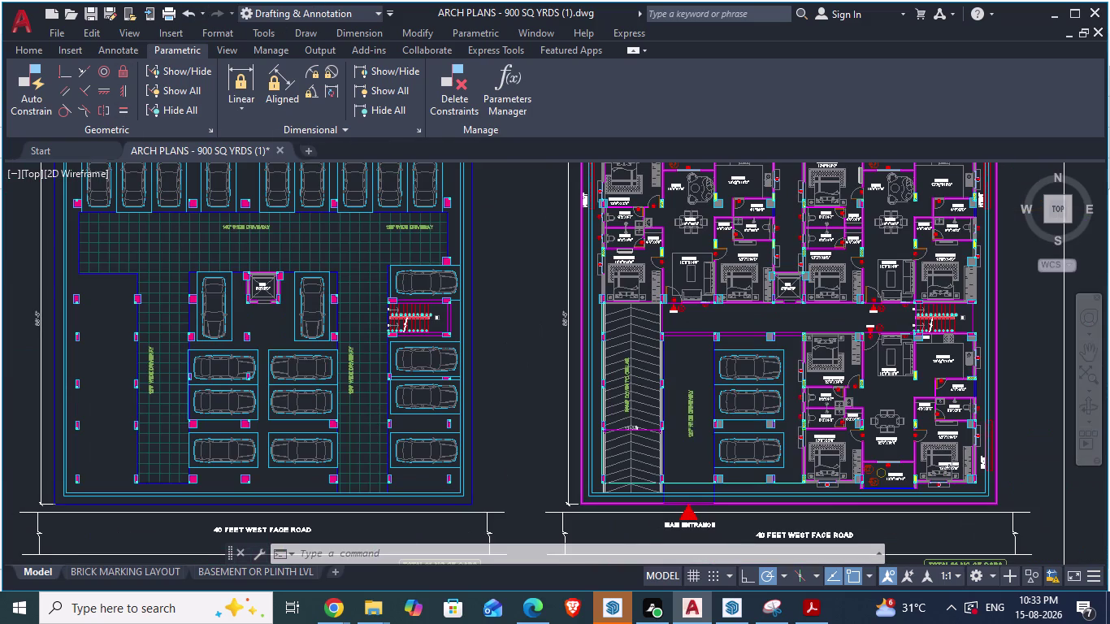
scroll(down, 3)
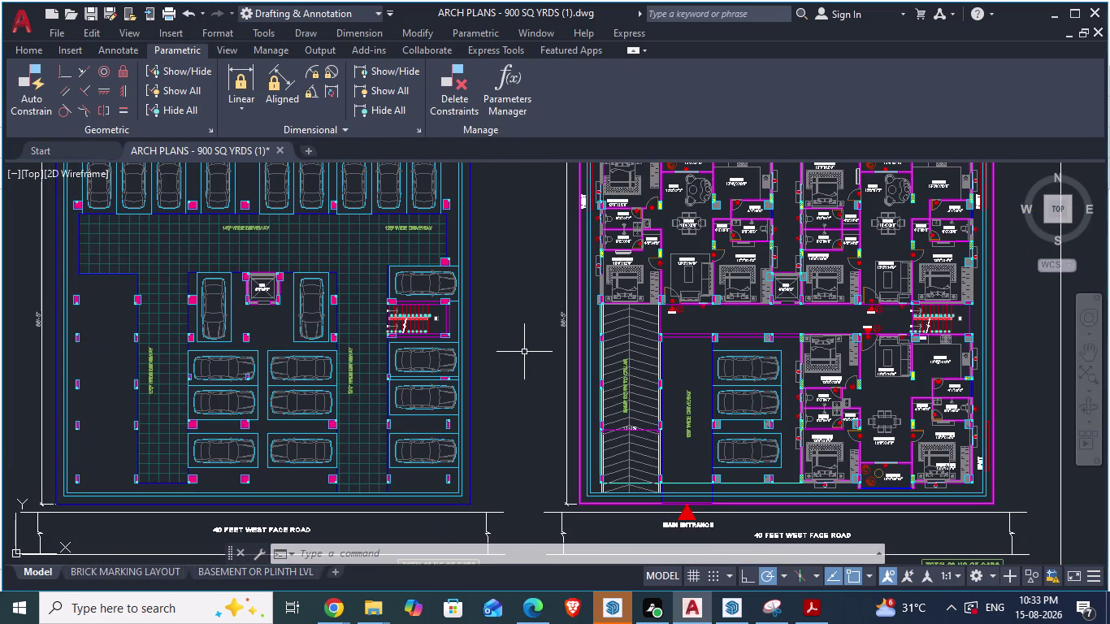
key(Escape)
Review the driveway area, then switch back to the SketchUp cellar model.
scroll(down, 3)
scroll(up, 3)
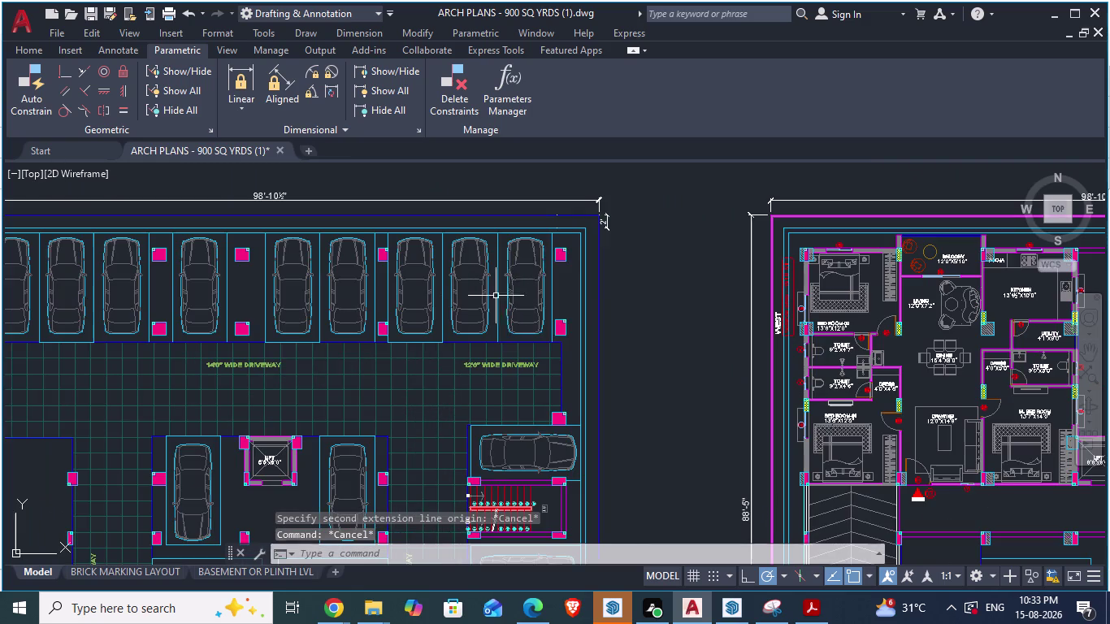
scroll(down, 3)
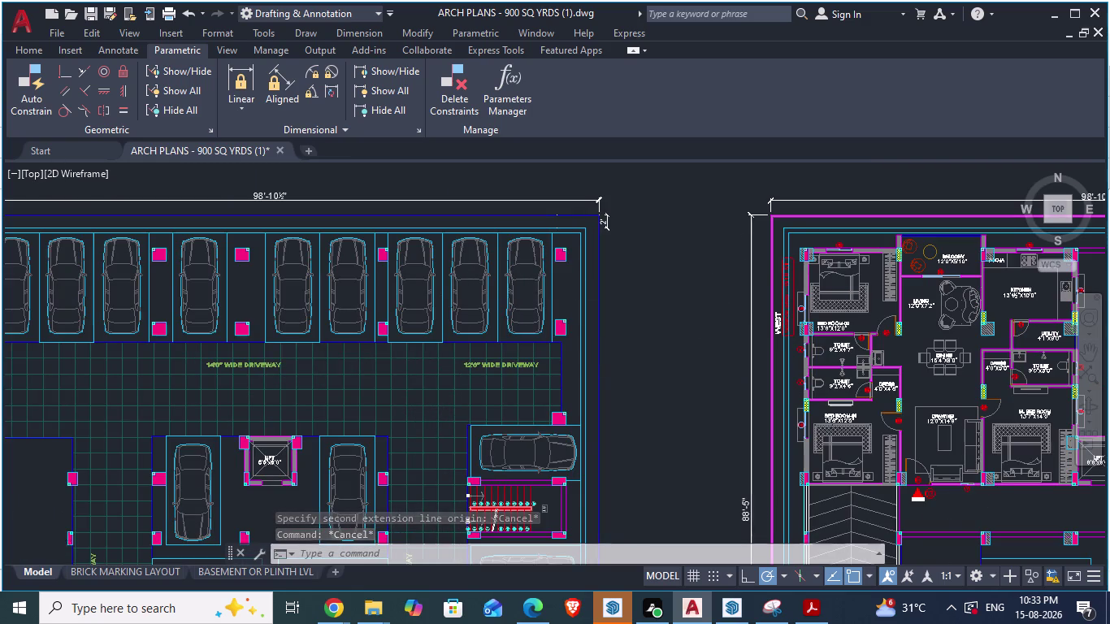
scroll(down, 3)
scroll(up, 3)
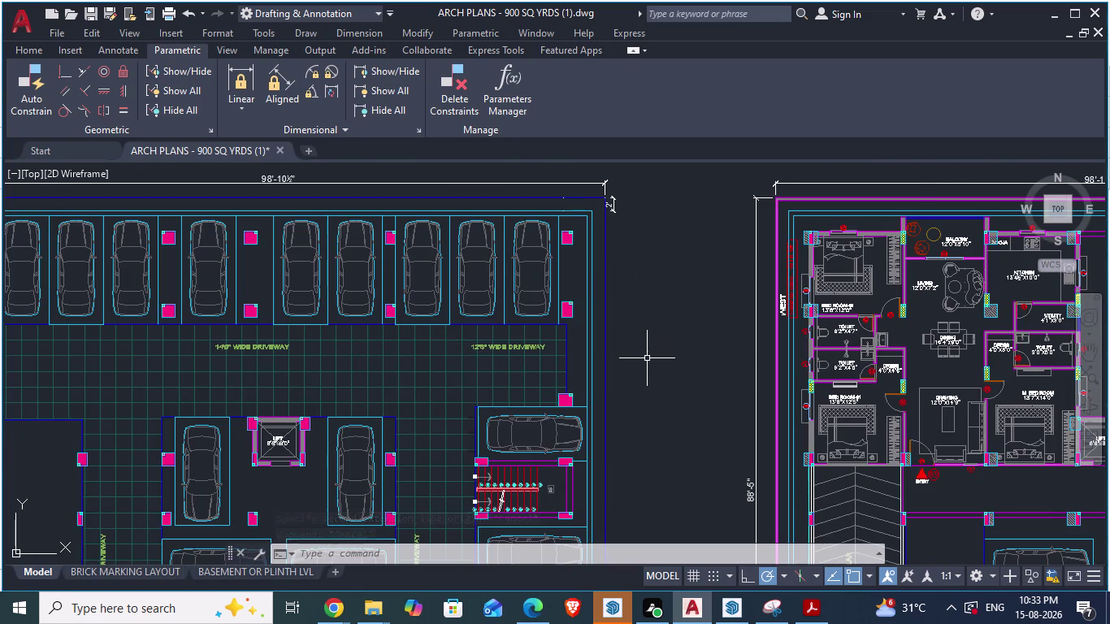
scroll(up, 3)
scroll(up, 3)
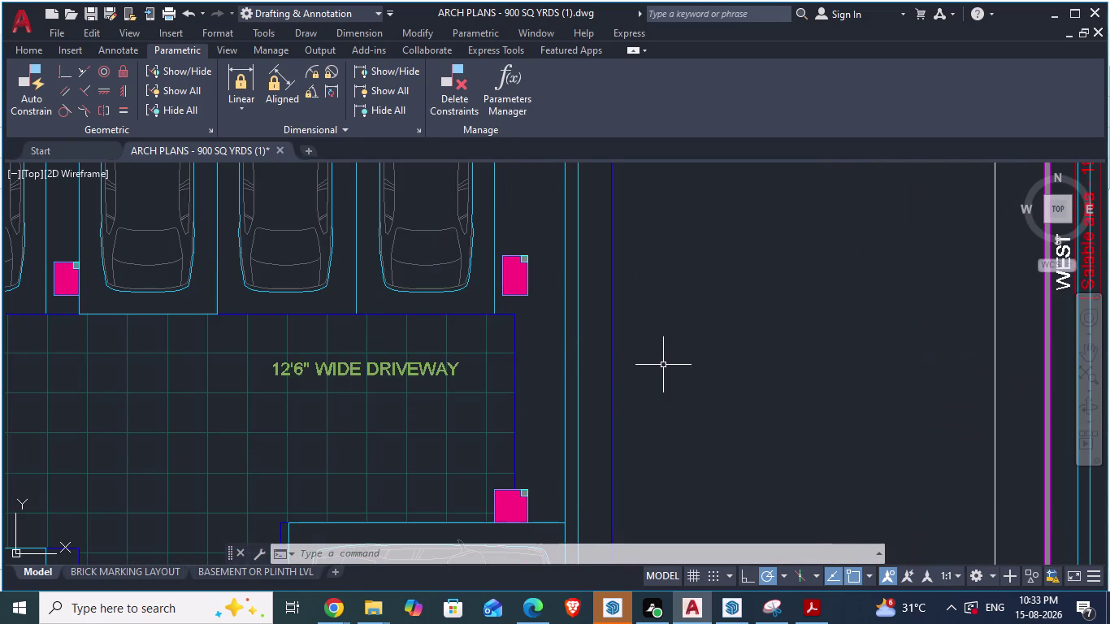
key(alt+Tab)
scroll(down, 3)
Zoom in on the floor outline and erase the first dashed construction guides.
scroll(down, 3)
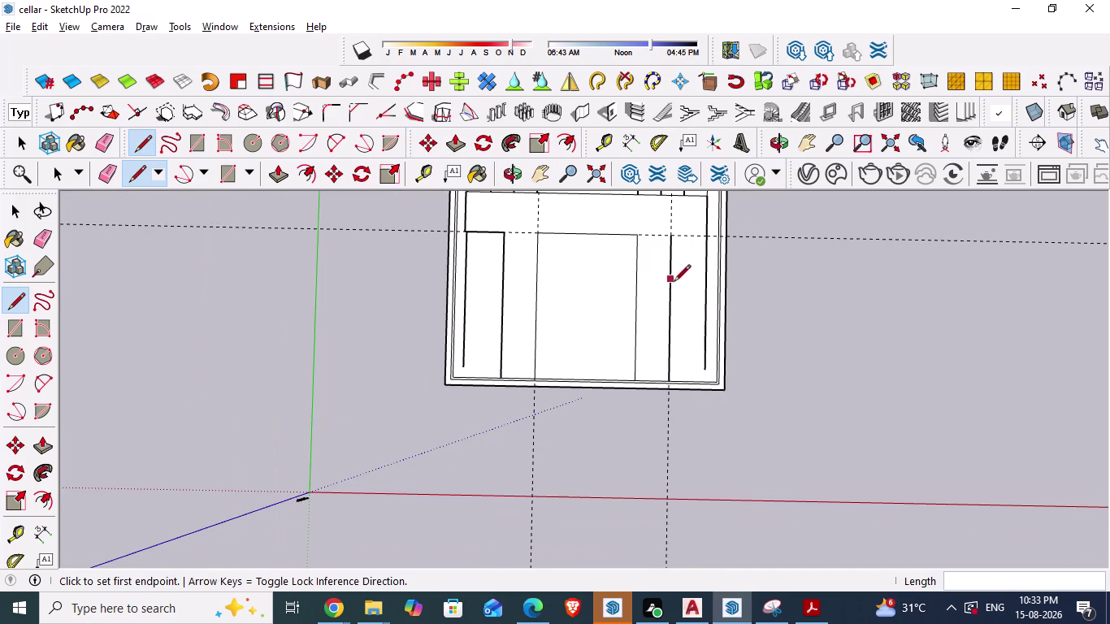
scroll(down, 3)
scroll(up, 3)
scroll(down, 3)
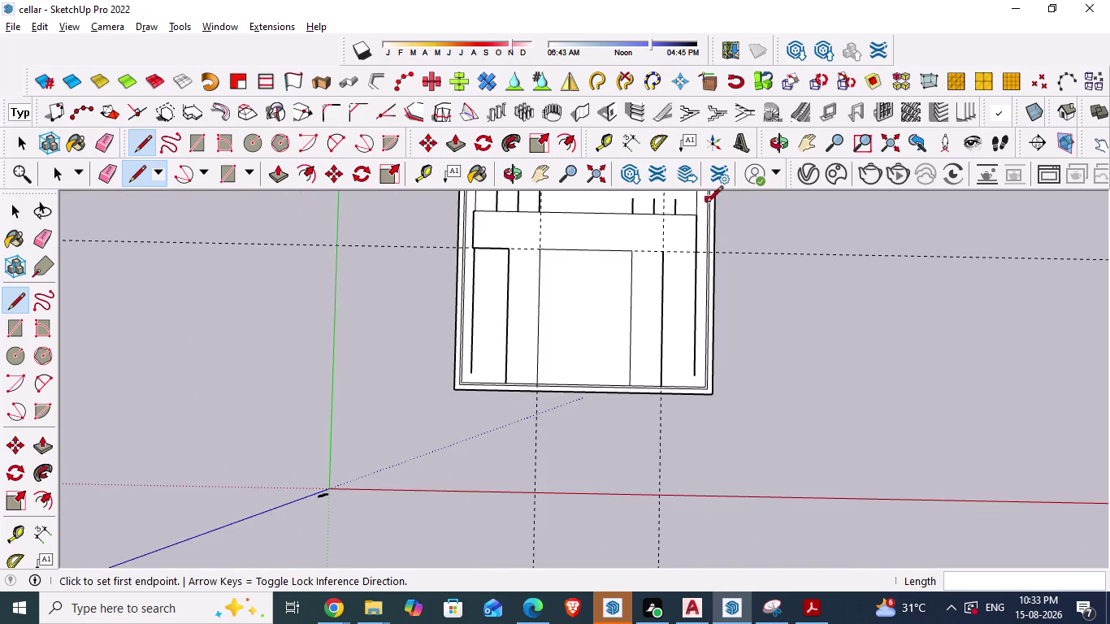
scroll(up, 3)
scroll(up, 3)
scroll(down, 3)
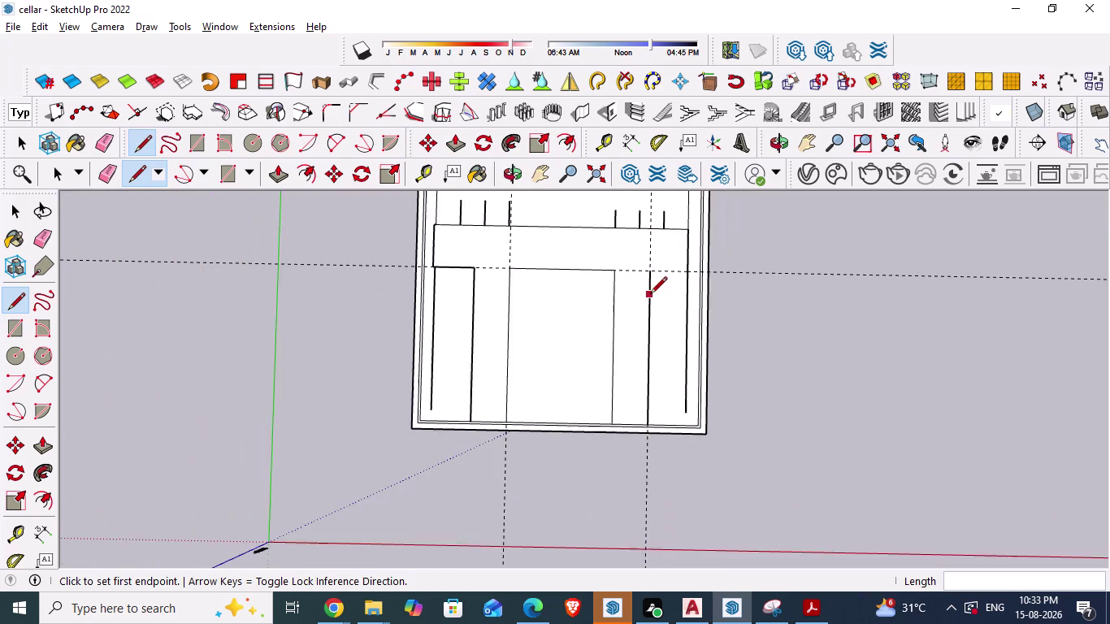
scroll(down, 3)
scroll(up, 3)
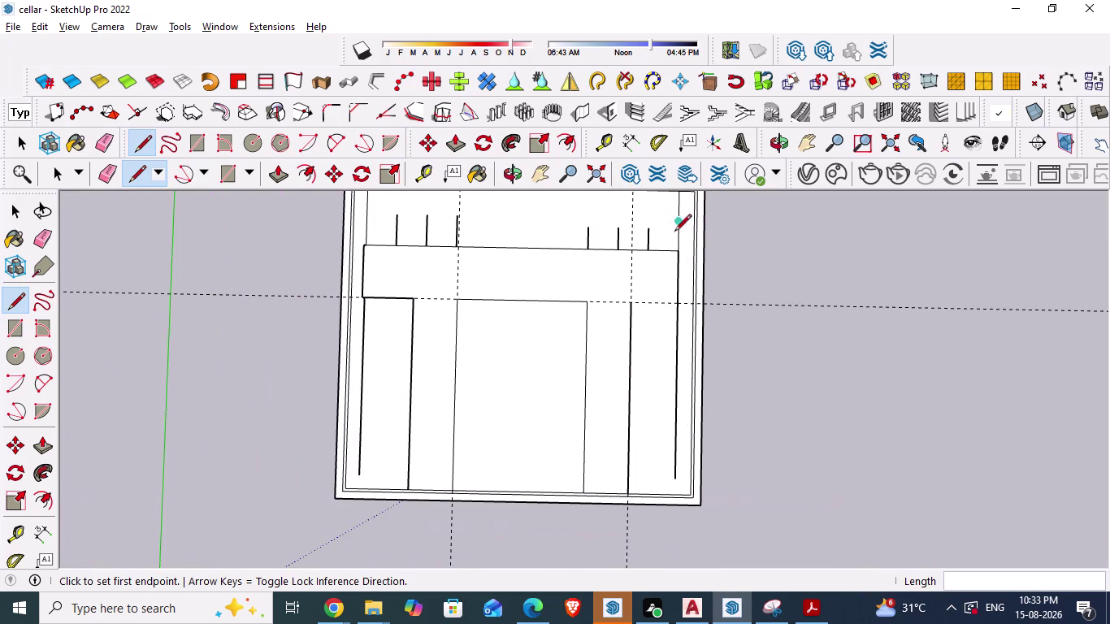
scroll(down, 3)
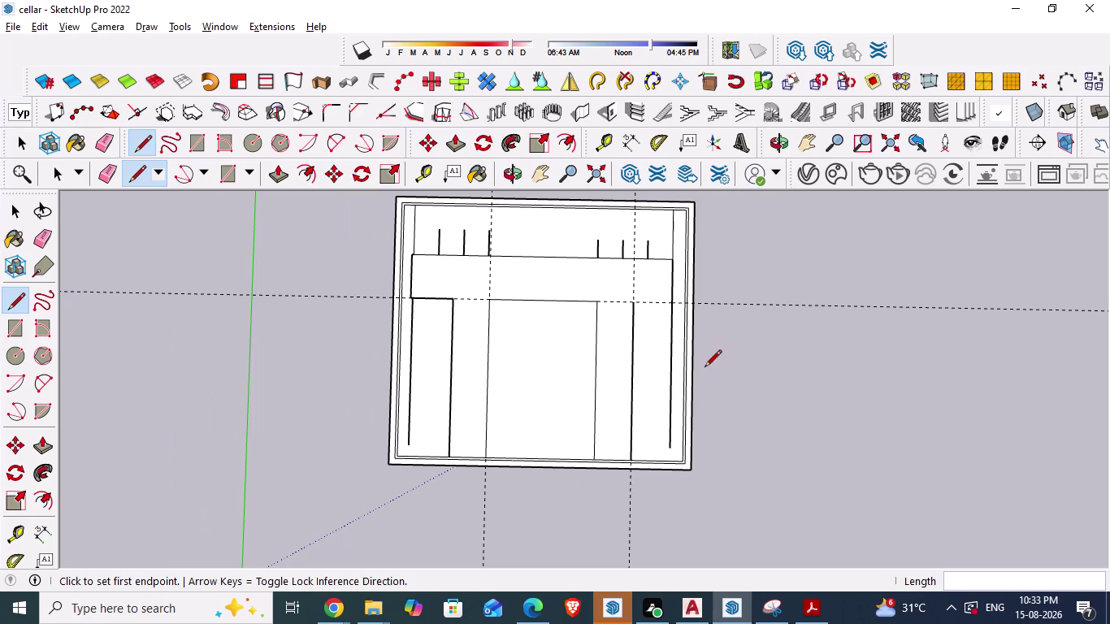
key(e)
drag(724, 298, 733, 339)
drag(432, 534, 689, 517)
Erase the remaining vertical dashed guide line.
scroll(down, 3)
drag(617, 209, 676, 217)
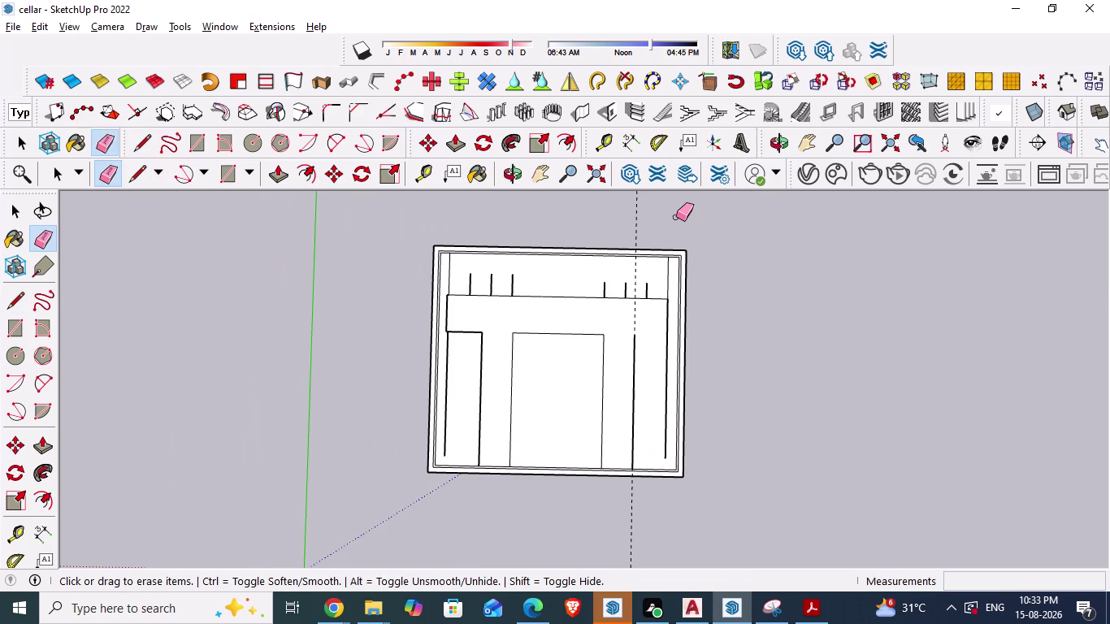
click(640, 212)
click(640, 211)
drag(623, 211, 643, 220)
scroll(down, 3)
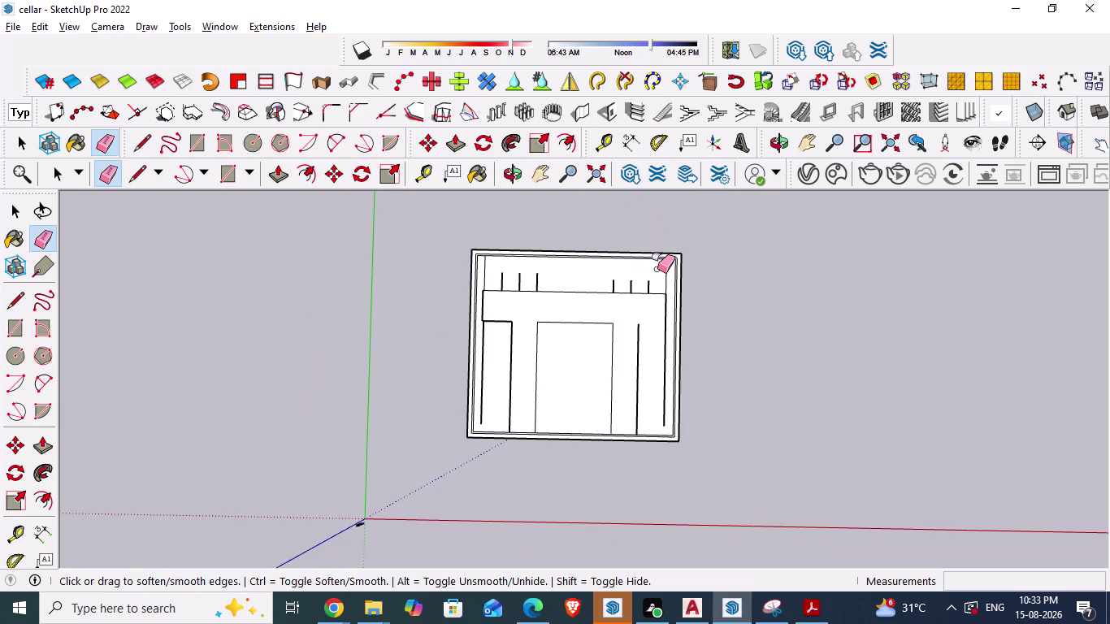
Save the cellar model, return to Select, and switch to the AutoCAD plan.
key(ctrl+s)
key(space)
scroll(down, 3)
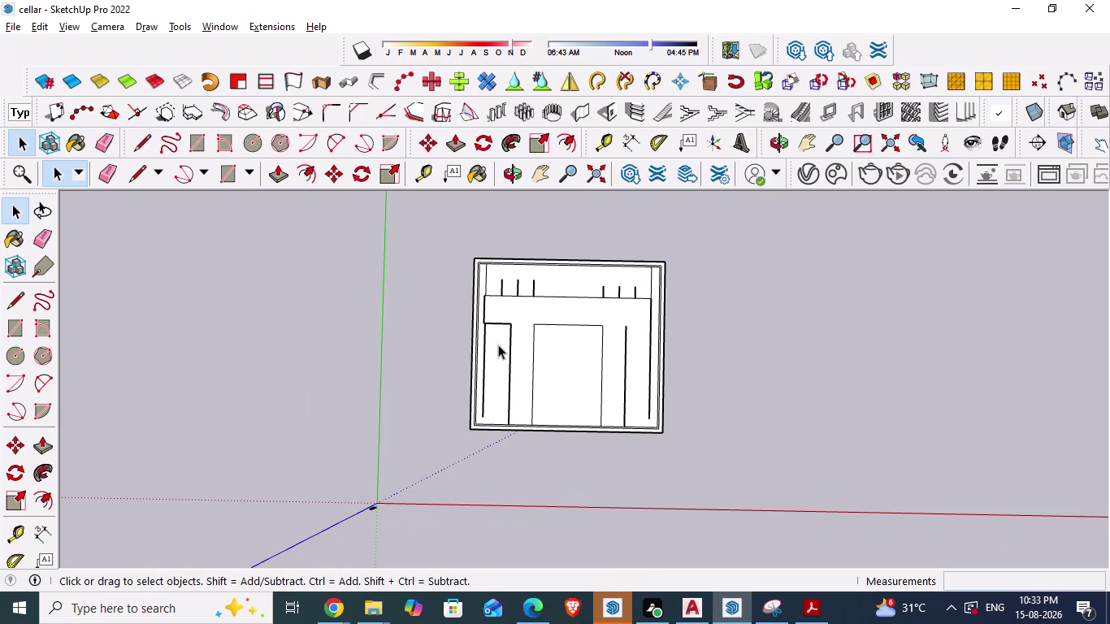
key(alt+Tab)
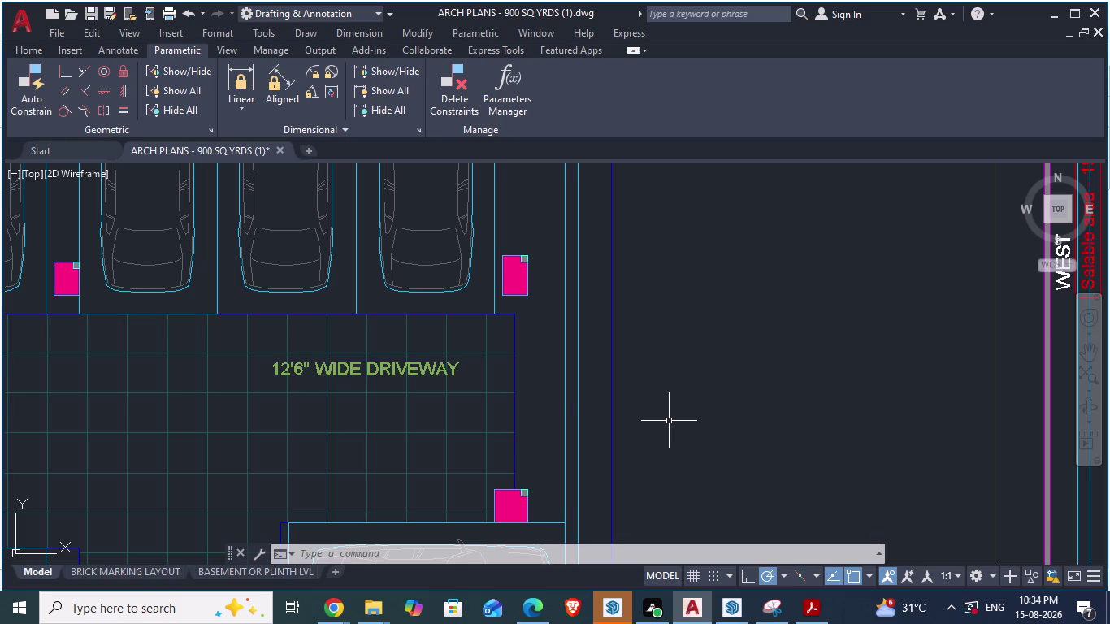
Close the SketchUp welcome window and bring the cellar model's outline back into view.
click(625, 606)
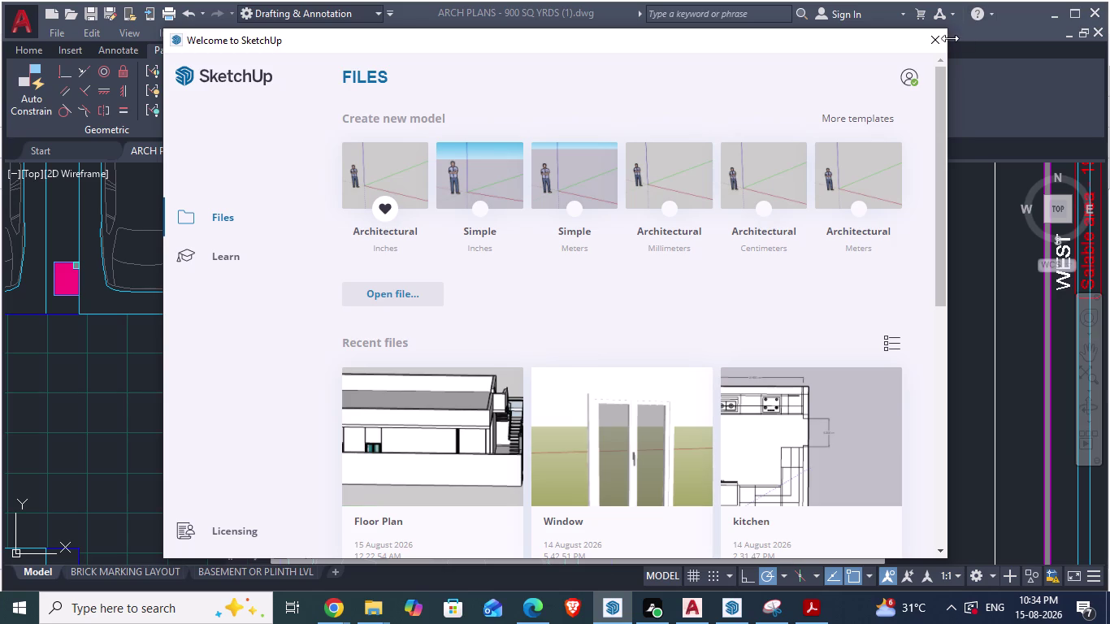
click(936, 43)
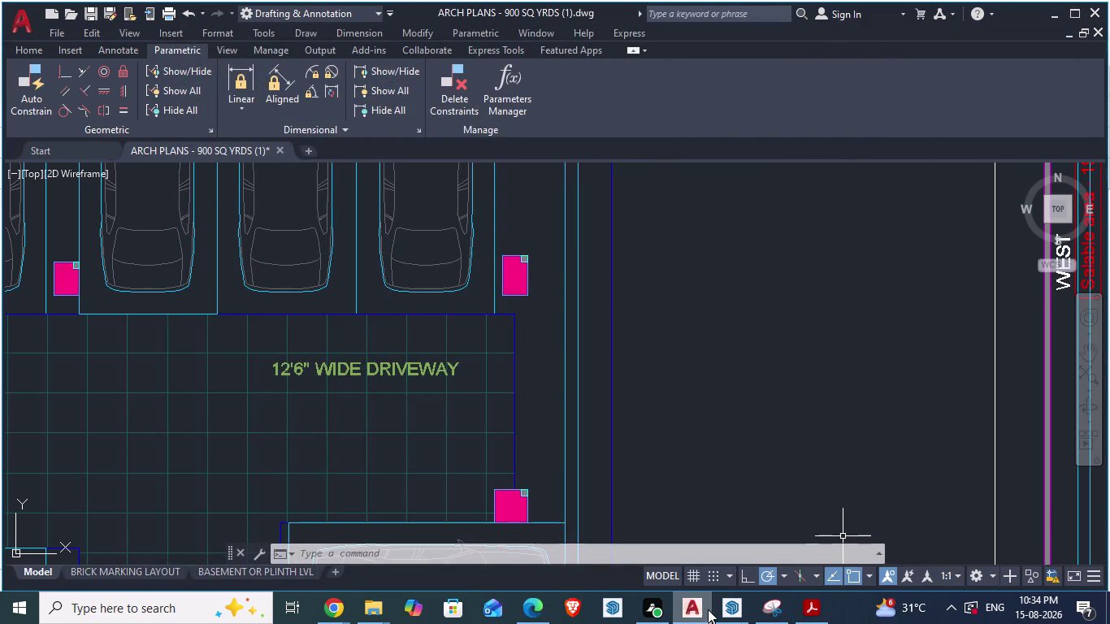
click(738, 611)
scroll(down, 3)
middle_drag(536, 444, 543, 447)
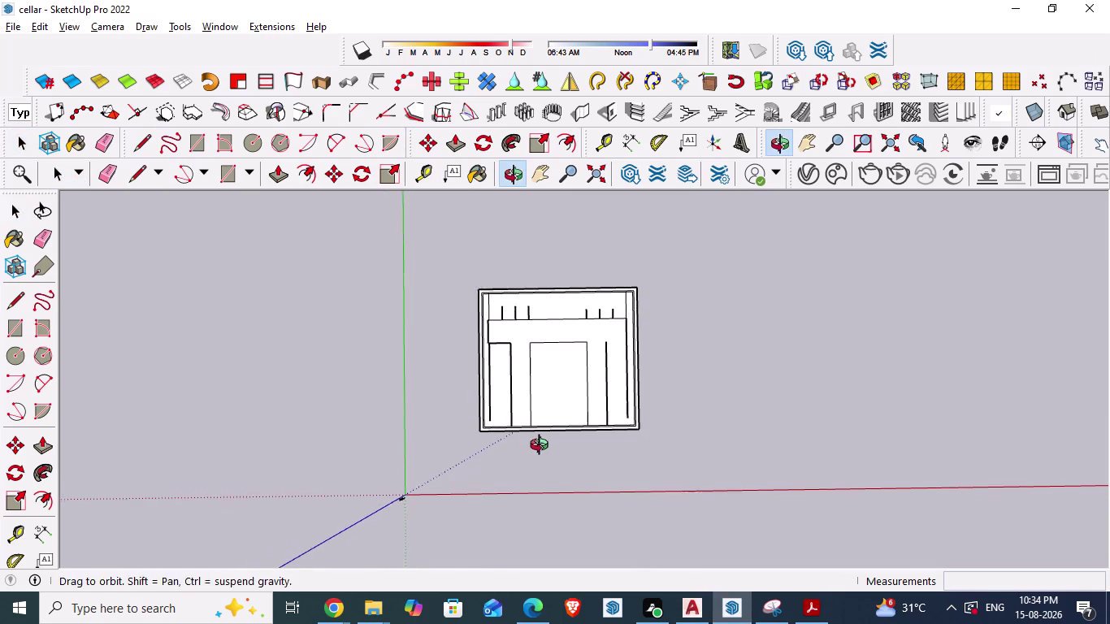
middle_drag(543, 447, 543, 448)
scroll(up, 3)
scroll(up, 3)
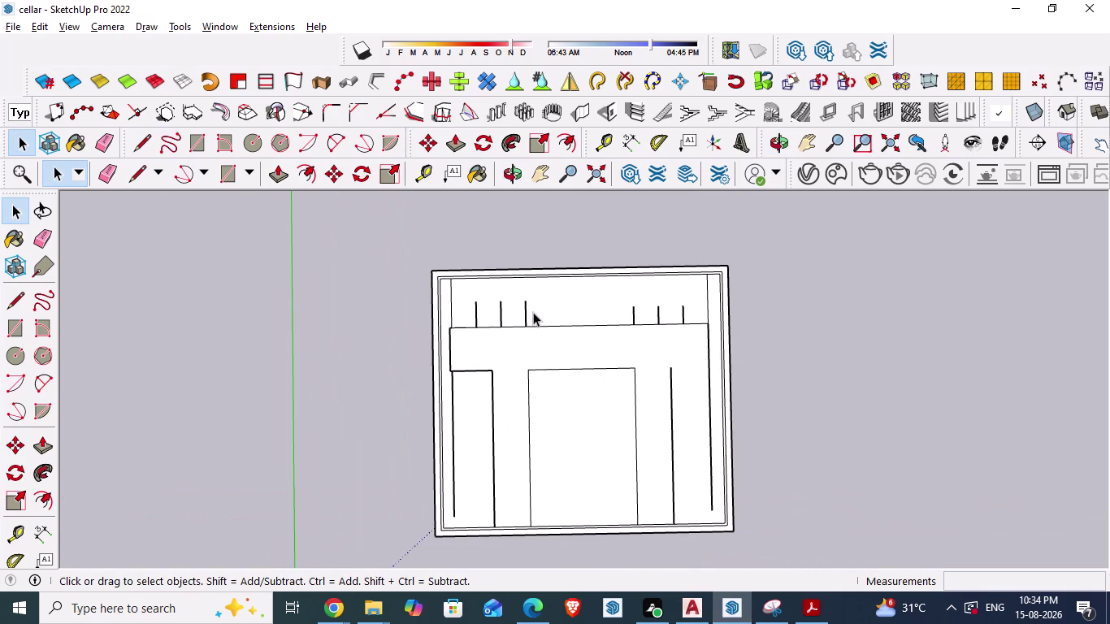